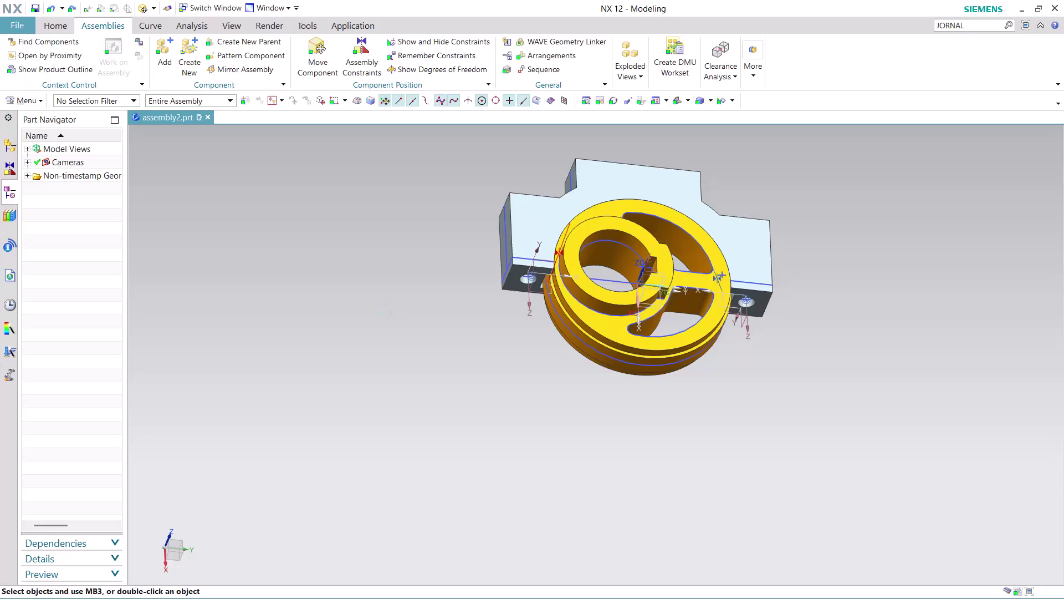
Undo the pulley's last placement and its addition, and start adding a component again.
key(ctrl+z)
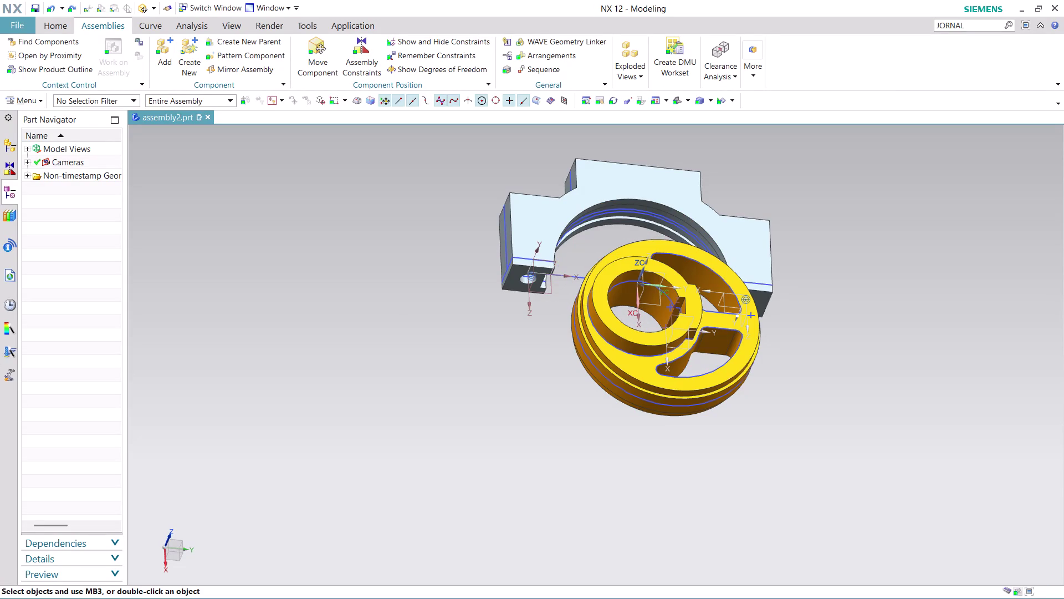
key(ctrl+z)
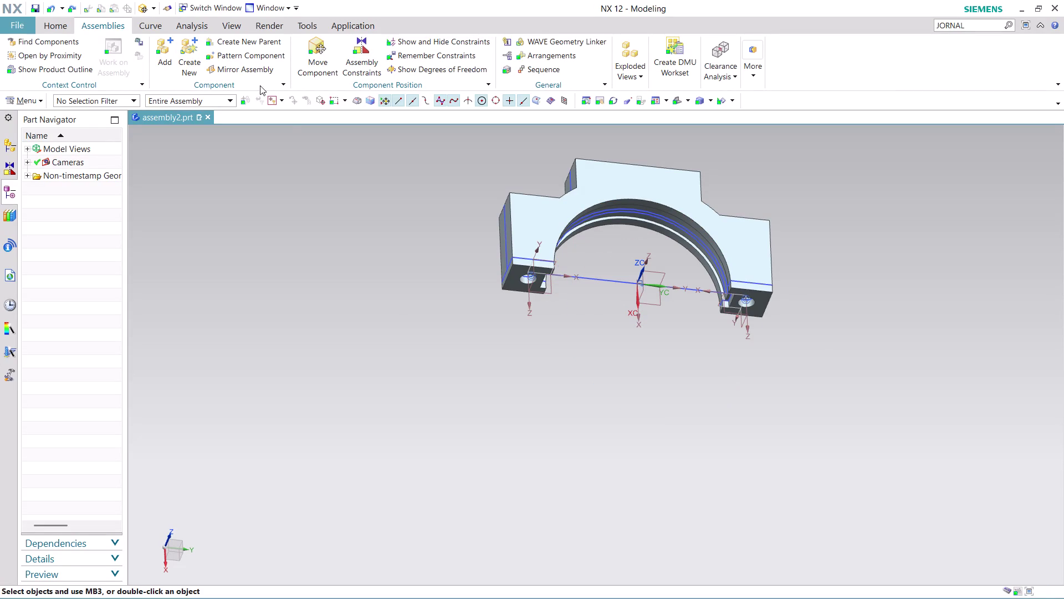
click(155, 48)
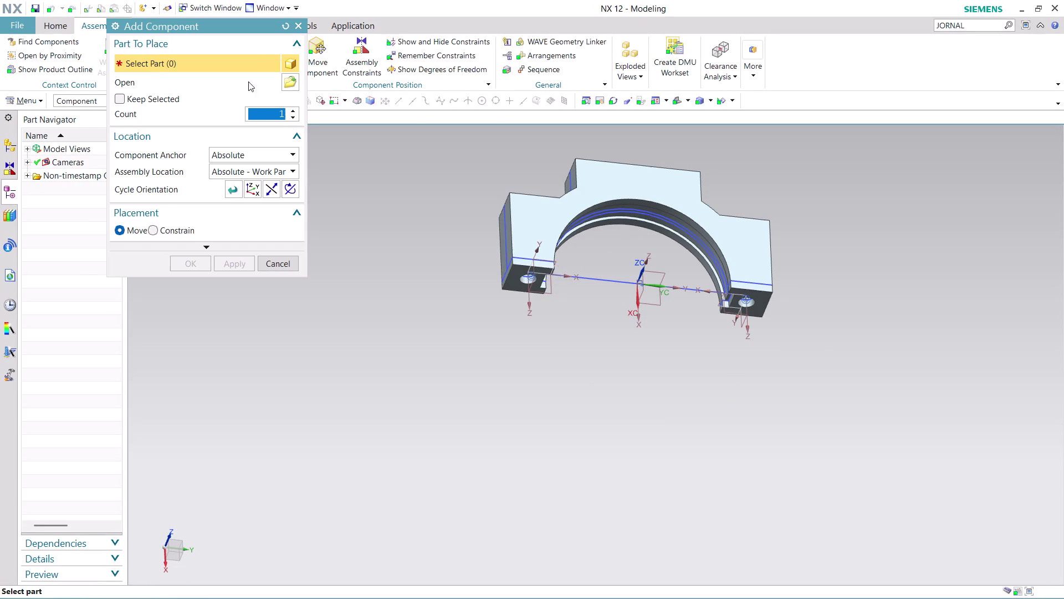
click(285, 81)
Select the pulley part file and place it relative to the displayed part.
scroll(down, 3)
scroll(down, 3)
scroll(down, 3)
scroll(down, 3)
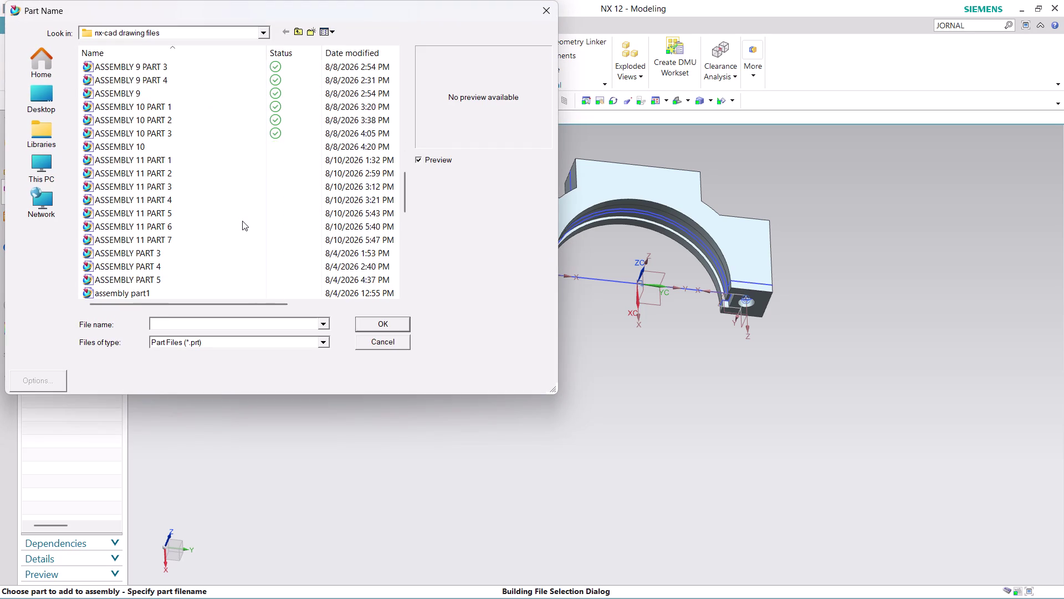
click(204, 163)
click(365, 325)
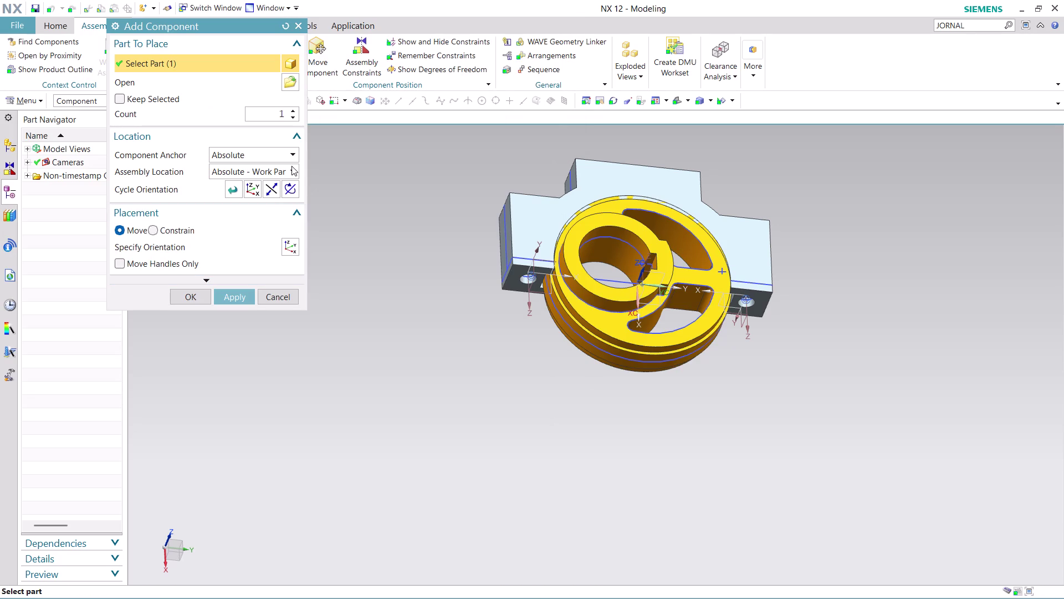
click(293, 172)
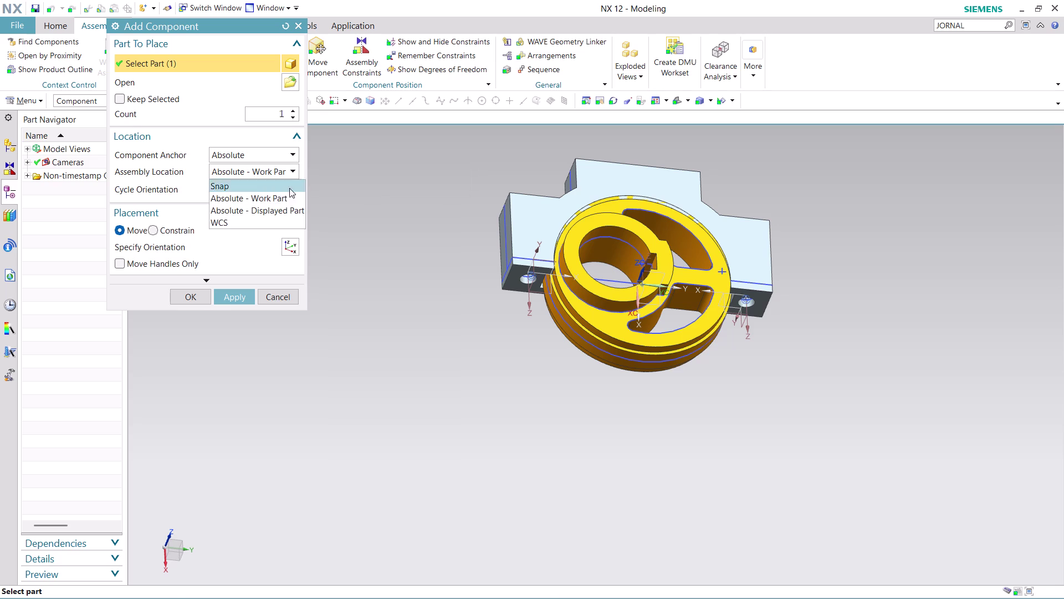
click(288, 204)
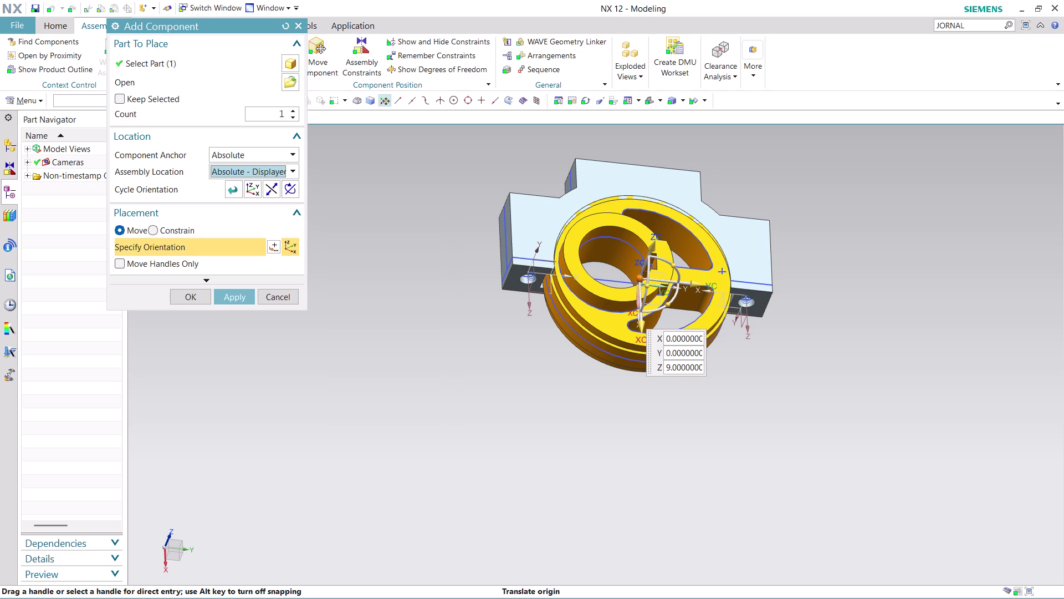
Drag and rotate the pulley to below the base block's cradle, then confirm the addition.
drag(673, 305, 715, 244)
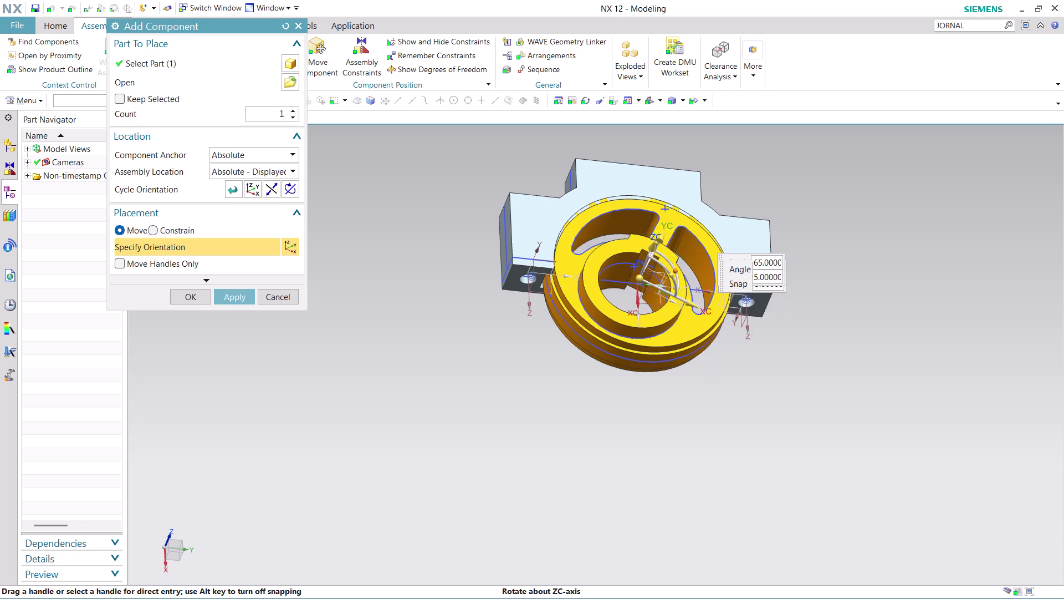
drag(715, 244, 719, 212)
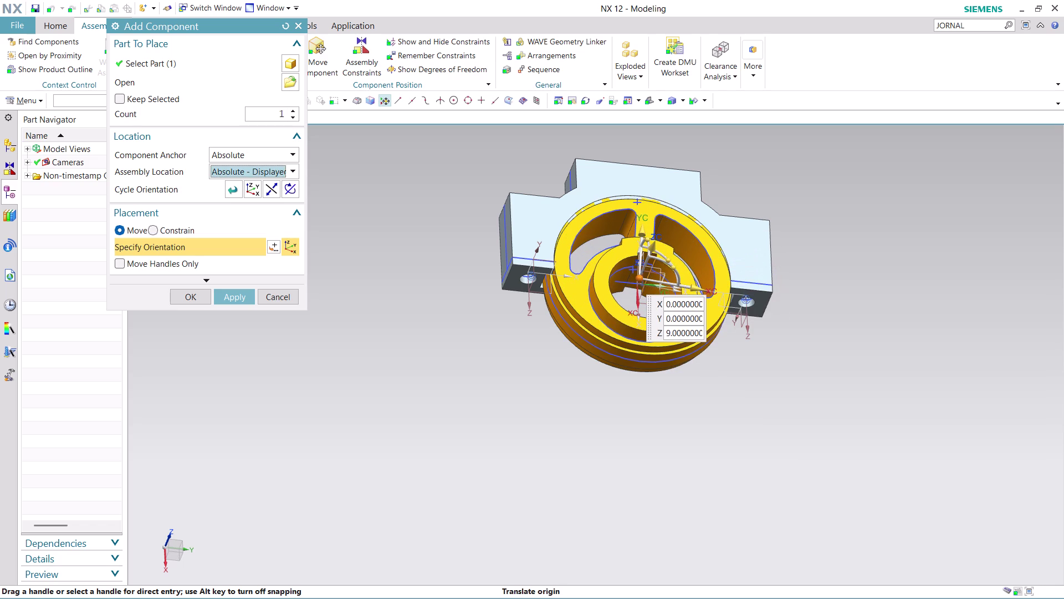
drag(638, 230, 663, 318)
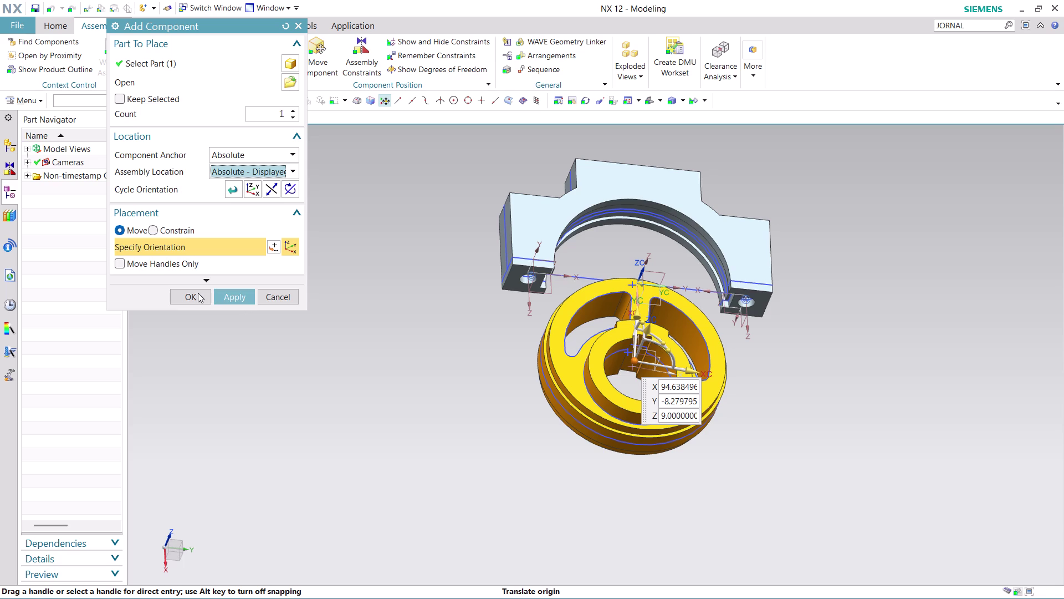
click(198, 293)
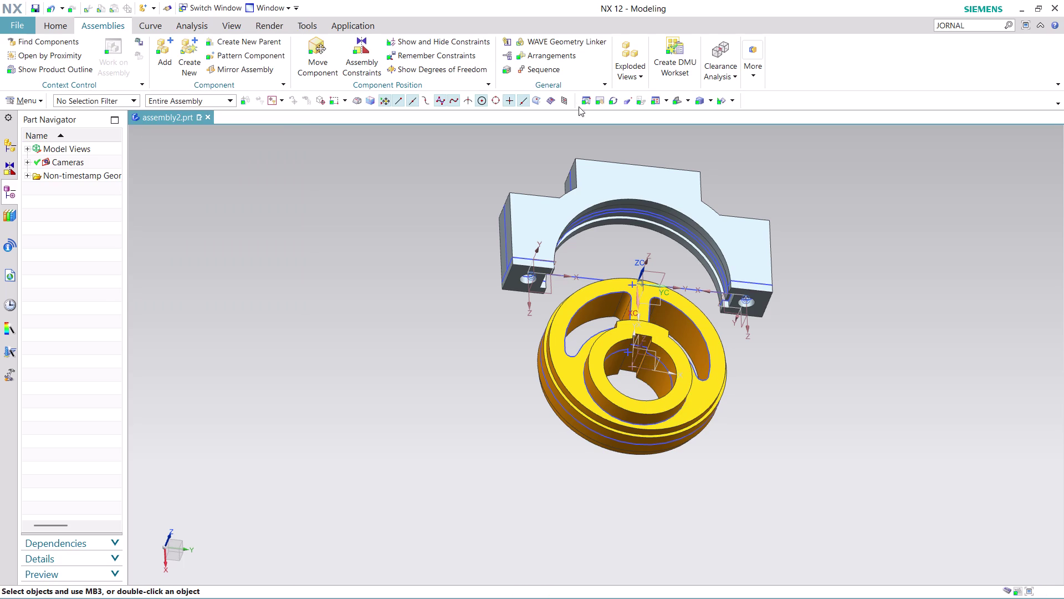
click(373, 49)
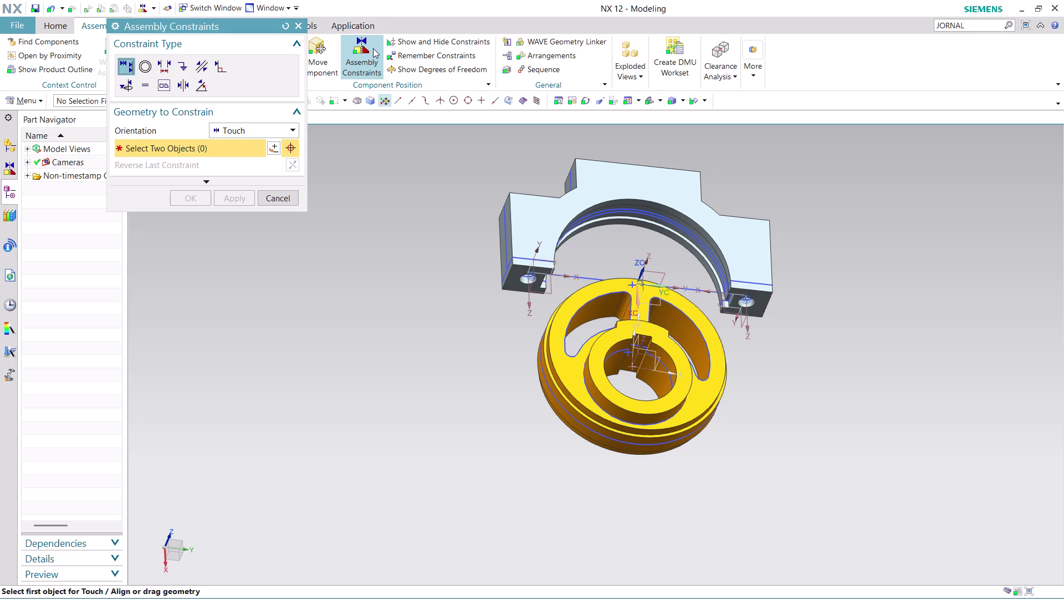
Pick a pulley surface and its matching geometry for a Touch Align constraint.
middle_drag(751, 381, 736, 358)
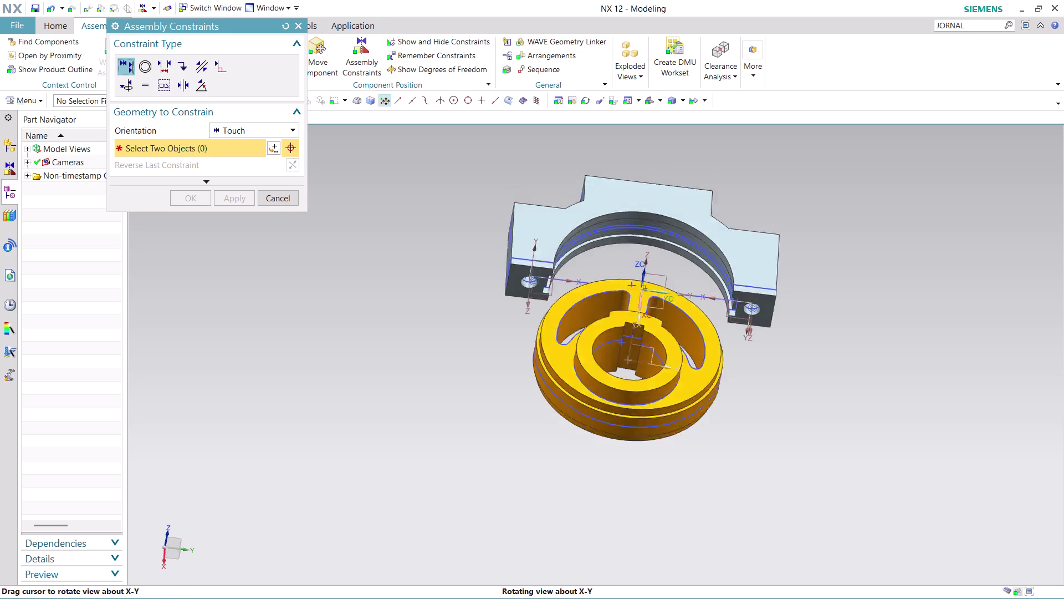
middle_drag(736, 359, 733, 327)
scroll(up, 3)
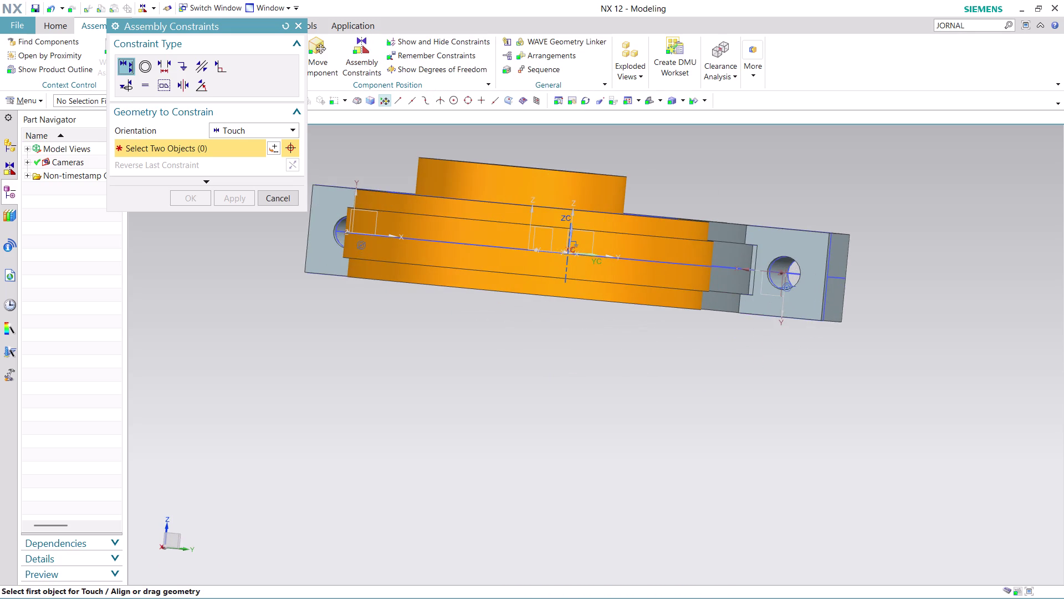
middle_drag(728, 347, 724, 327)
scroll(down, 3)
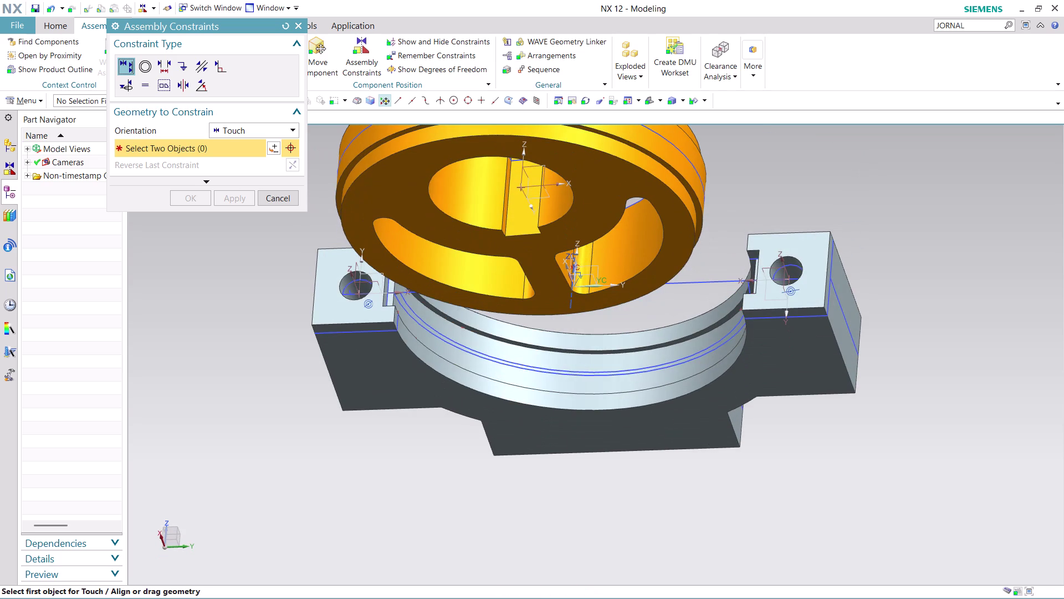
click(699, 210)
middle_drag(826, 196, 827, 197)
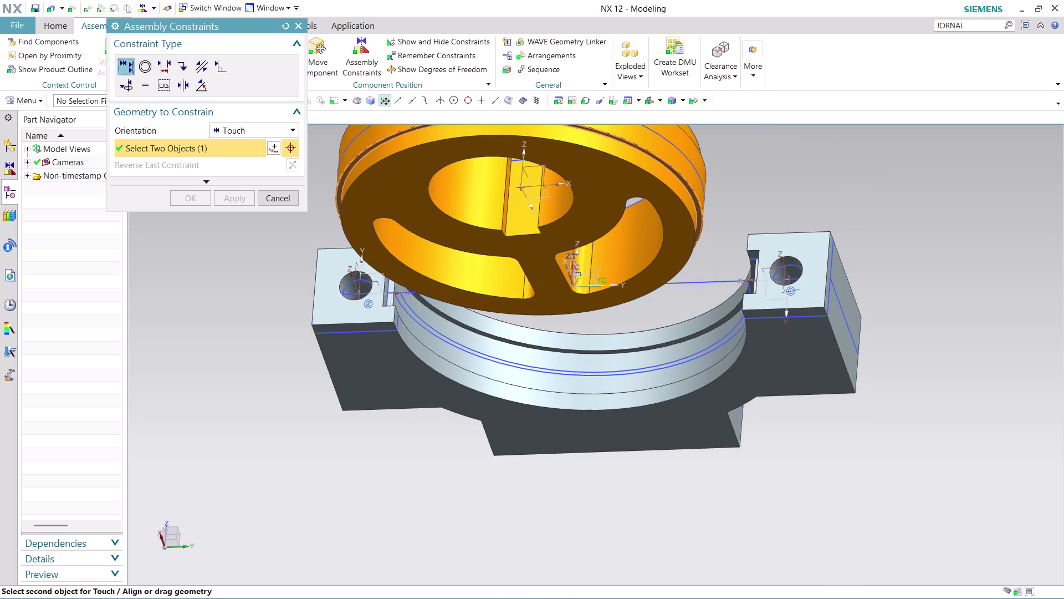
middle_drag(827, 197, 827, 265)
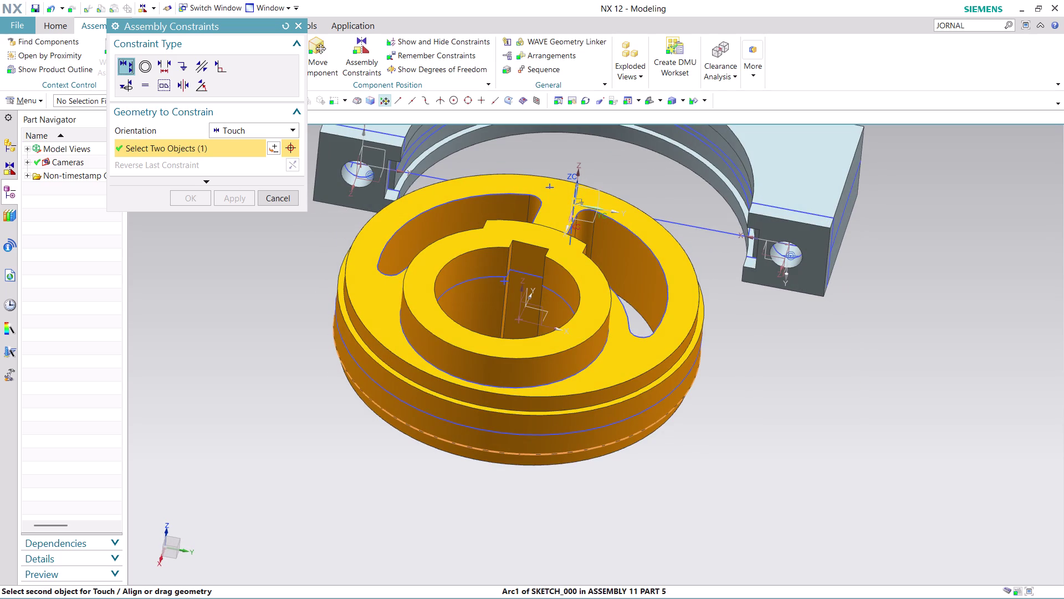
click(731, 187)
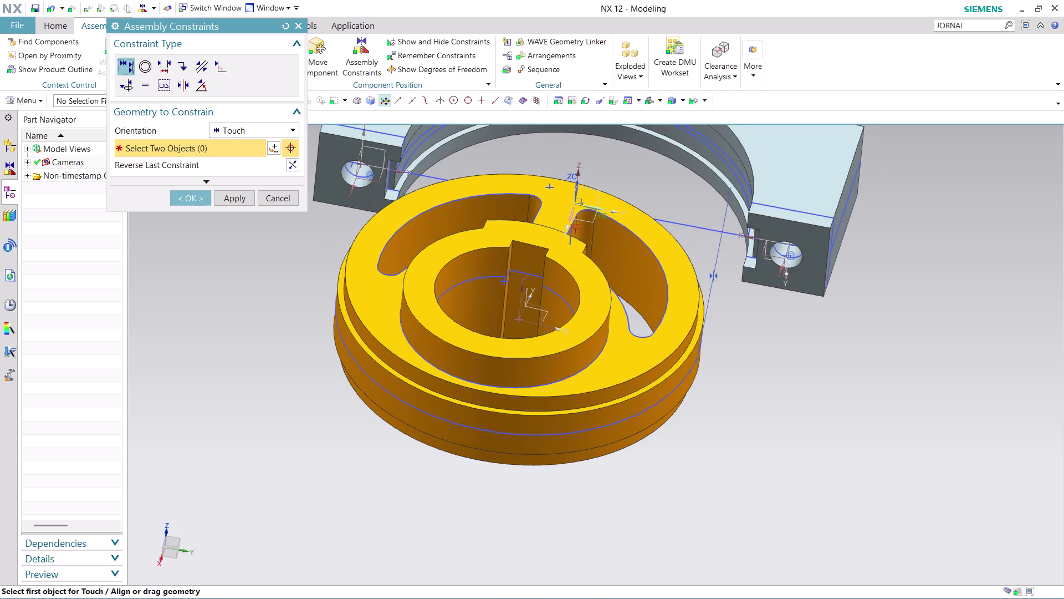
Mate the block's curved cradle face with the pulley face and accept the constraints.
scroll(down, 3)
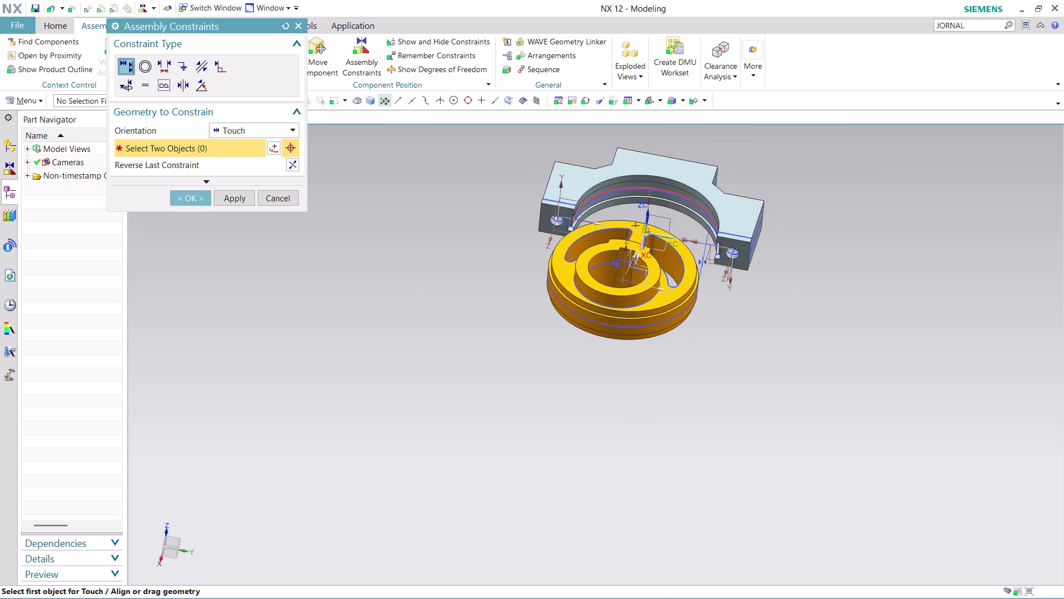
scroll(up, 3)
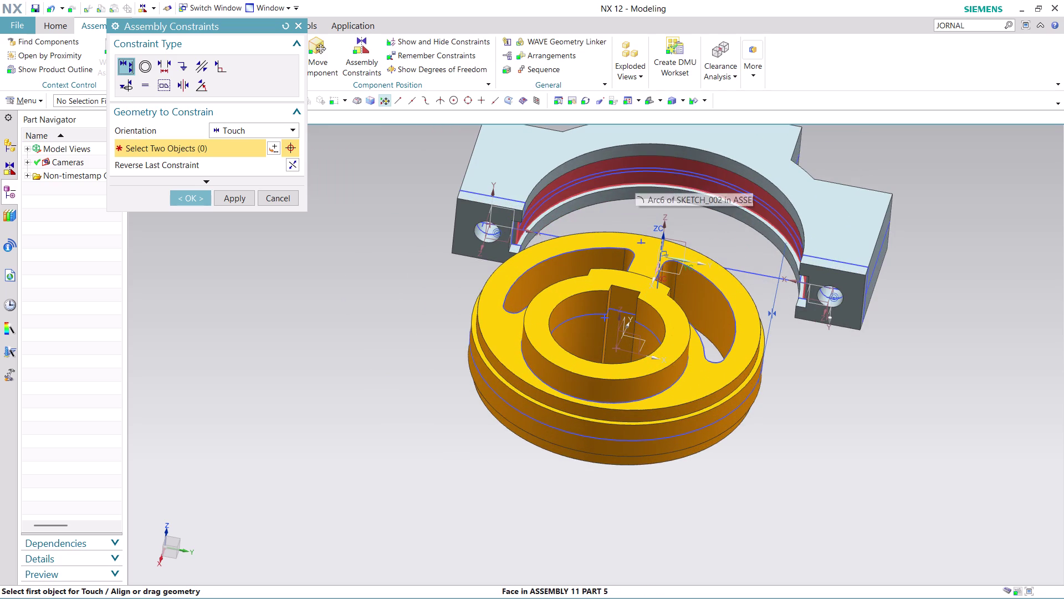
click(635, 178)
middle_drag(878, 411, 826, 380)
click(668, 279)
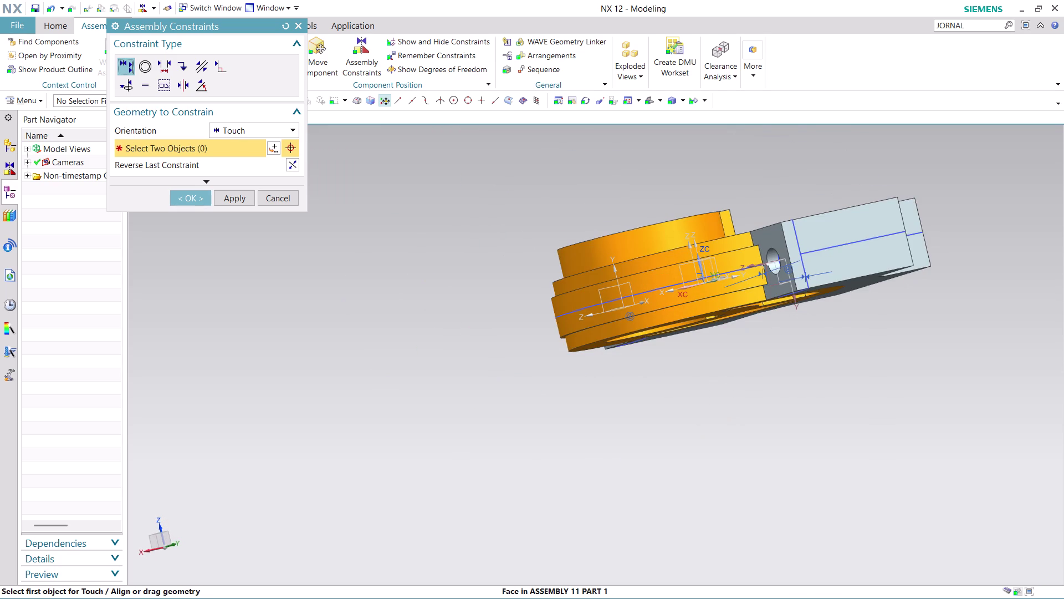
middle_drag(879, 385, 960, 436)
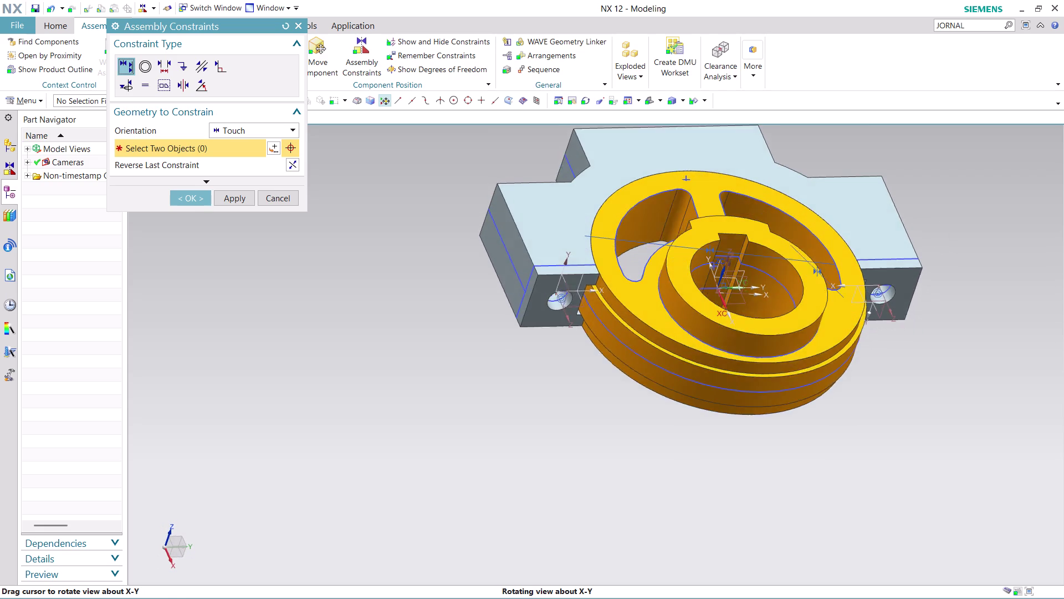
middle_drag(960, 436, 959, 440)
click(186, 197)
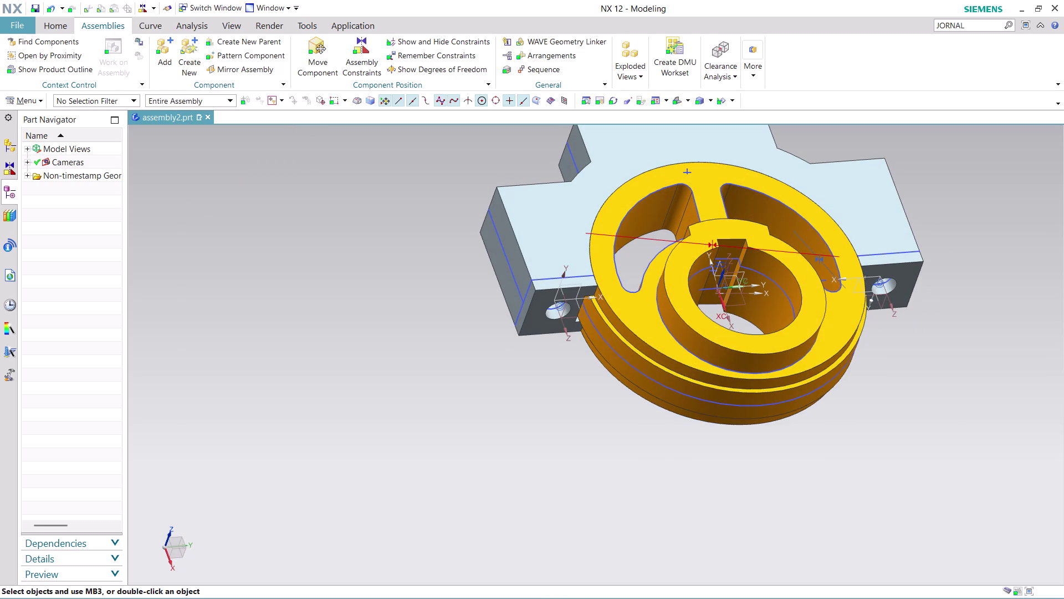
Browse the part files and confirm ASSEMBLY 11 PART 6, the half-ring cap.
click(165, 57)
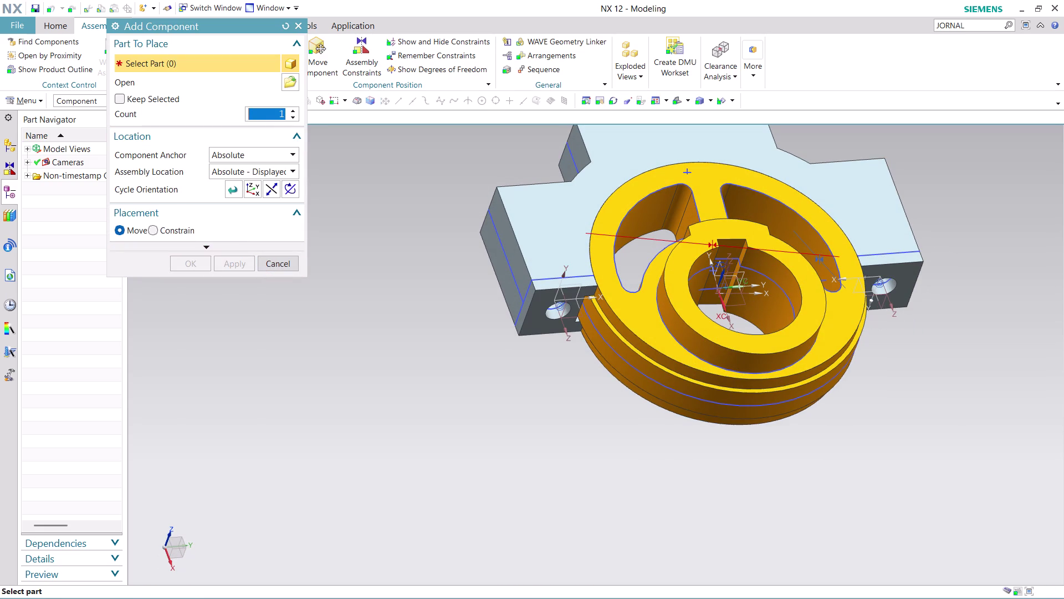
click(292, 83)
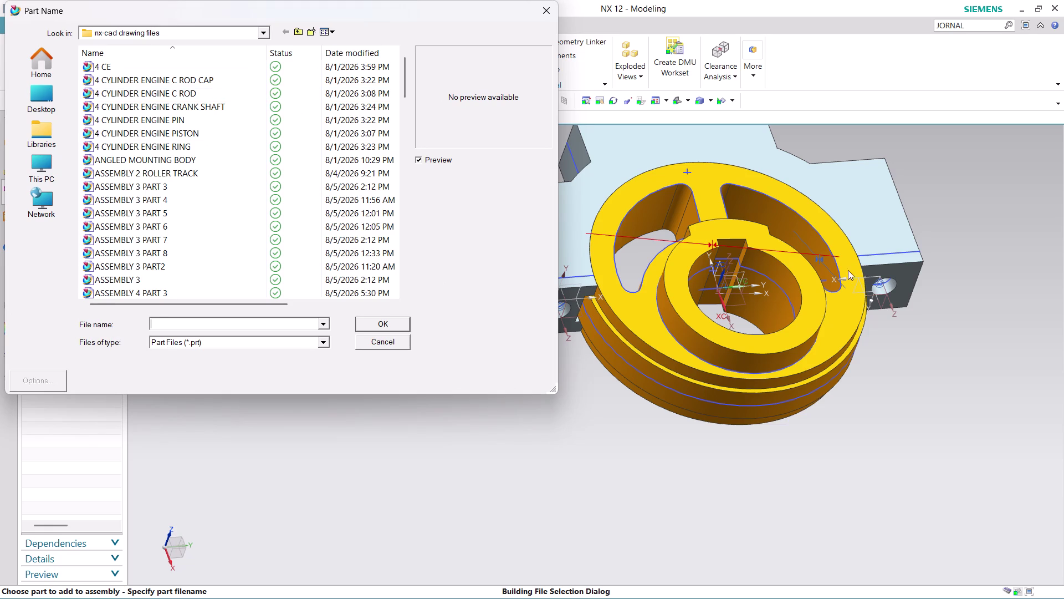
scroll(down, 3)
scroll(down, 3)
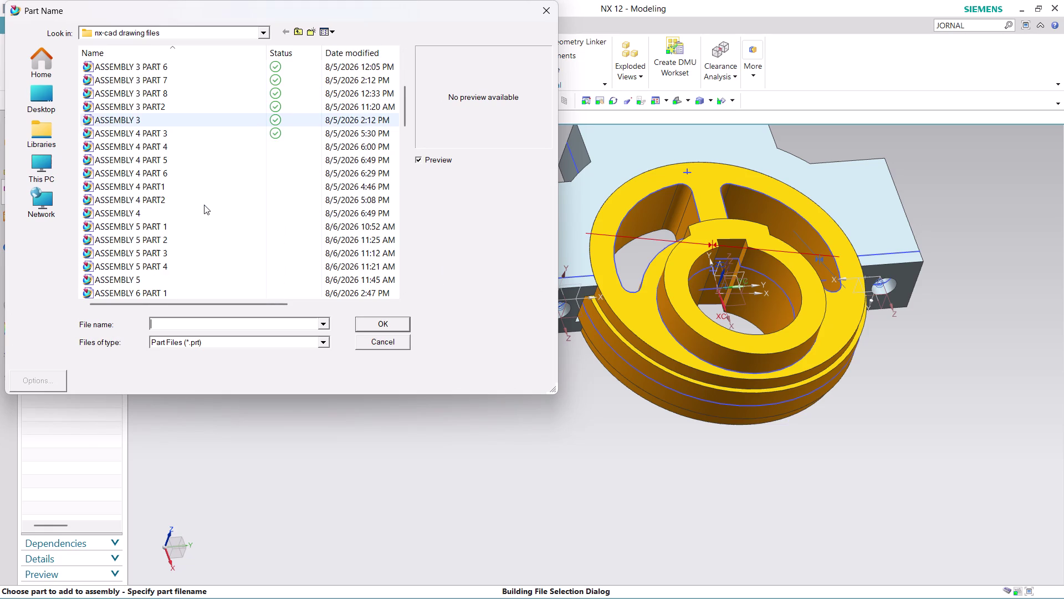
click(172, 177)
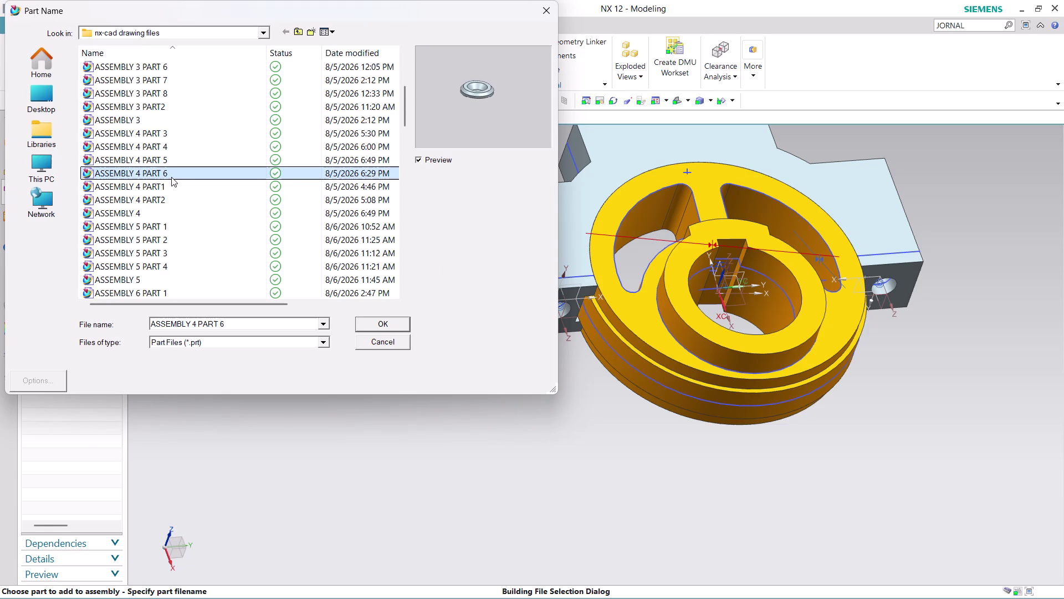
scroll(down, 3)
scroll(down, 3)
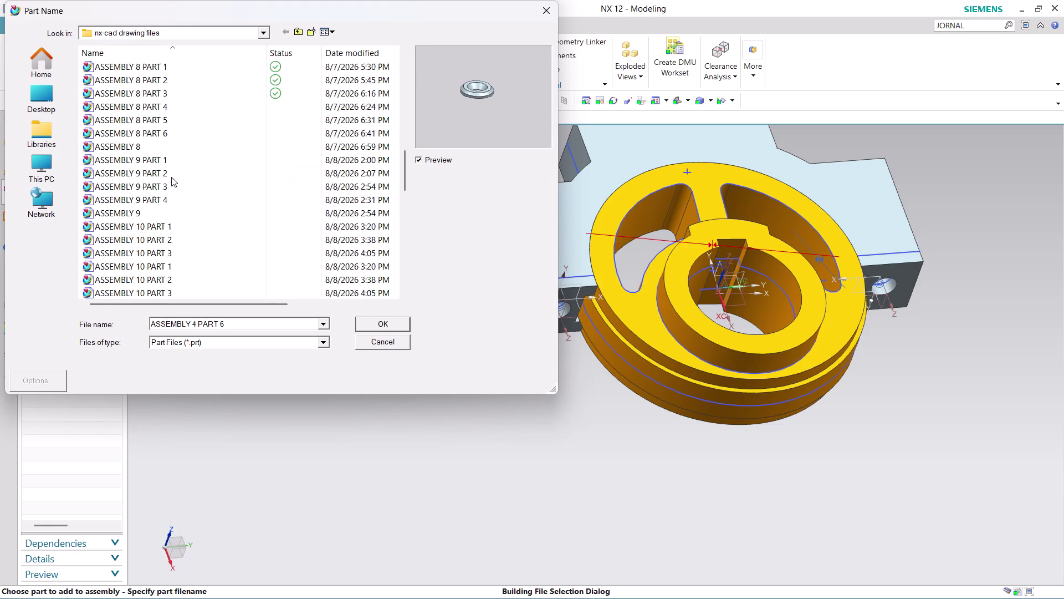
scroll(down, 3)
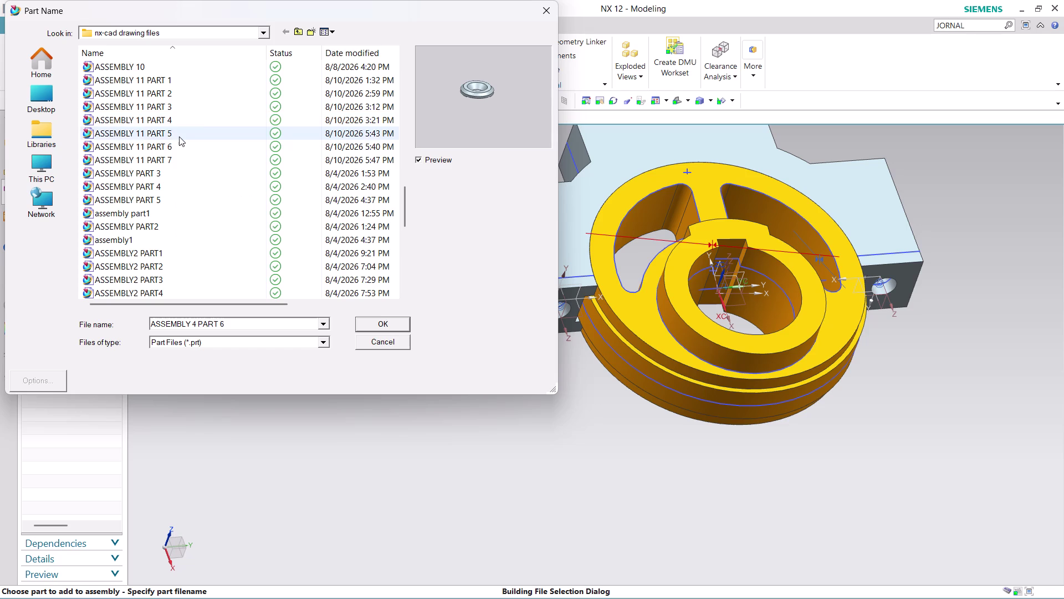
click(179, 136)
click(178, 149)
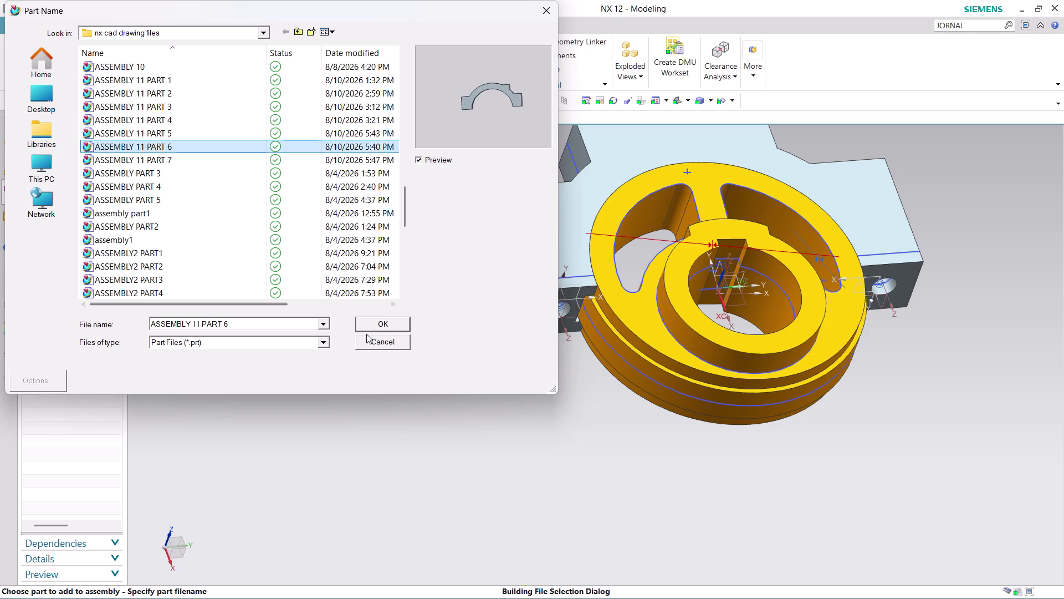
click(377, 322)
scroll(down, 3)
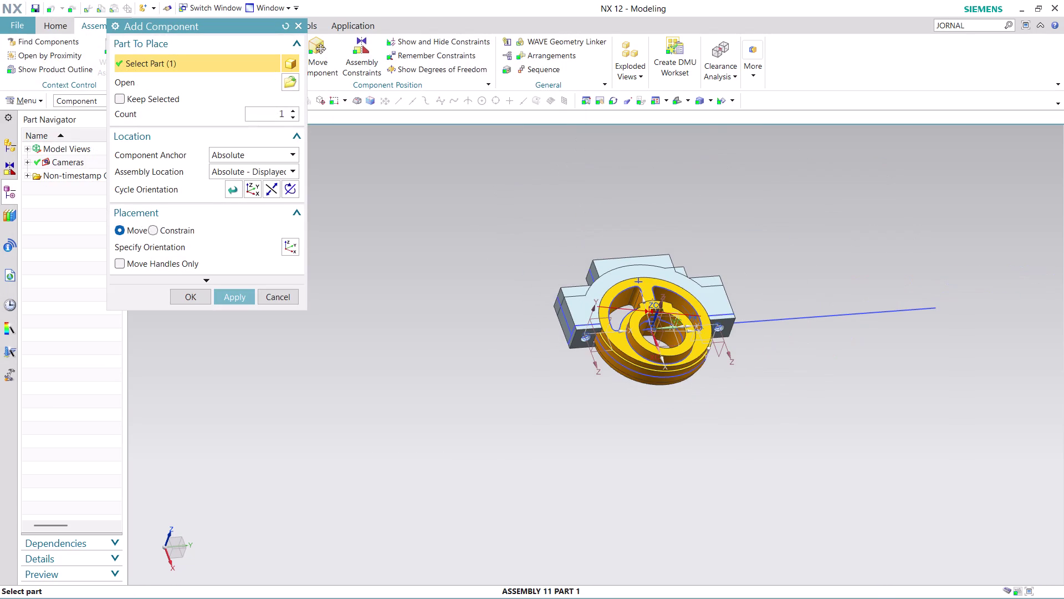
click(289, 170)
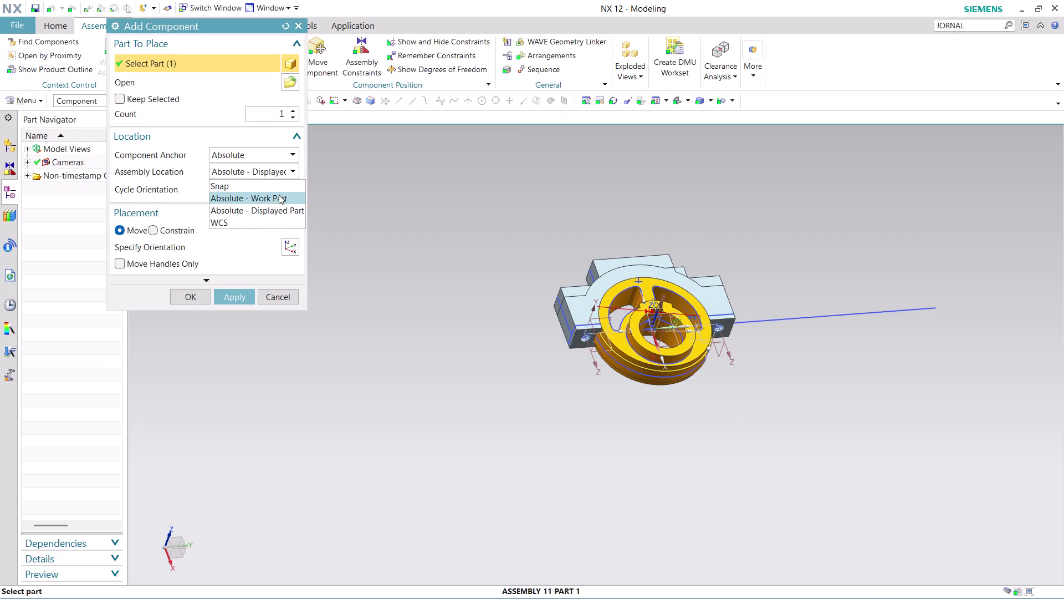
Place the cap relative to the work part, flipped about Y and moved beside the block.
click(279, 195)
drag(653, 270, 691, 173)
drag(694, 211, 688, 283)
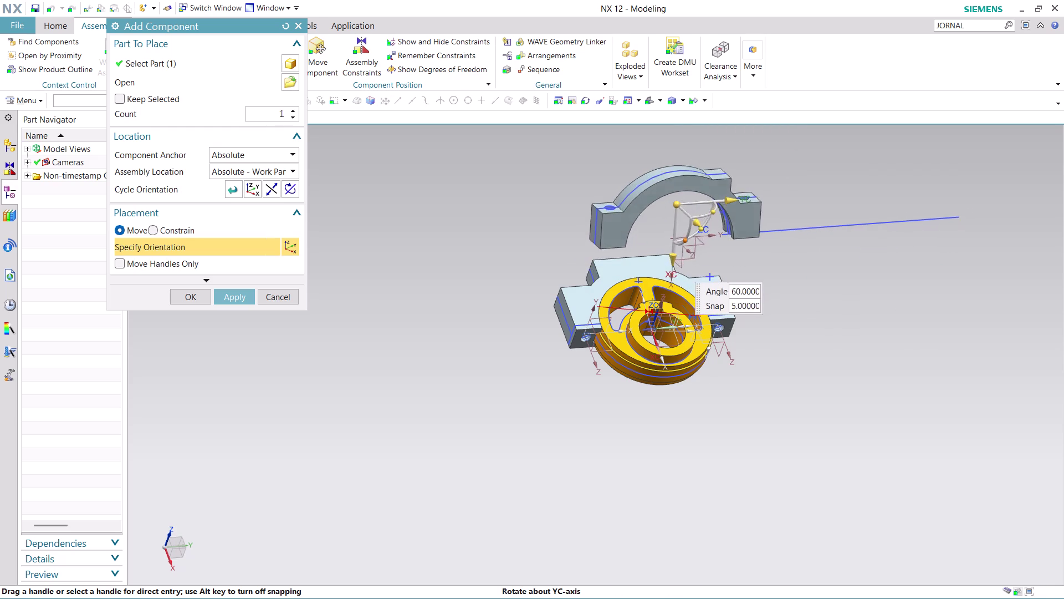
drag(688, 284, 582, 186)
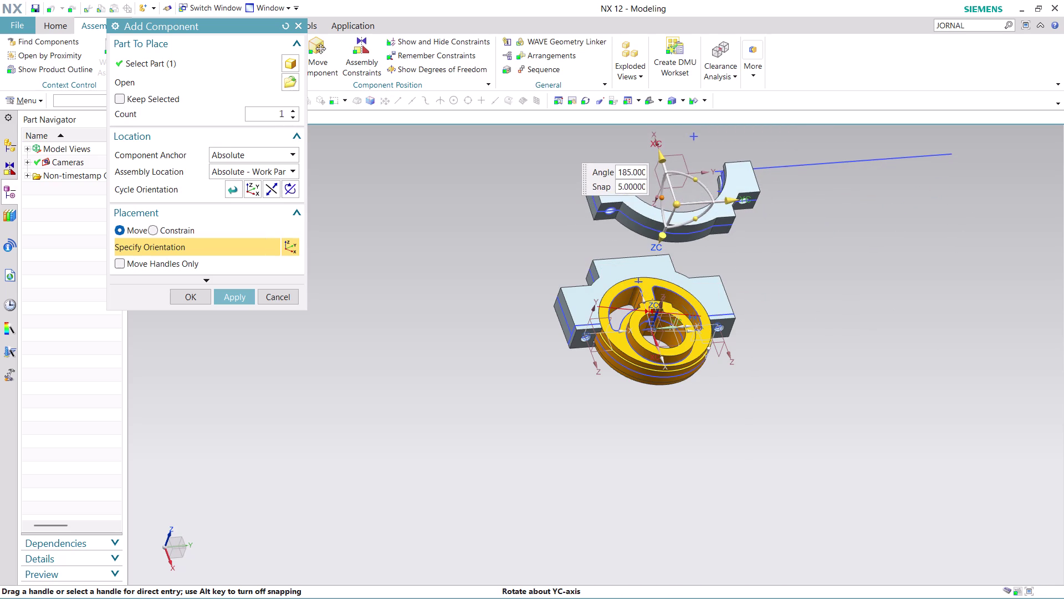
drag(583, 186, 583, 199)
drag(656, 159, 689, 358)
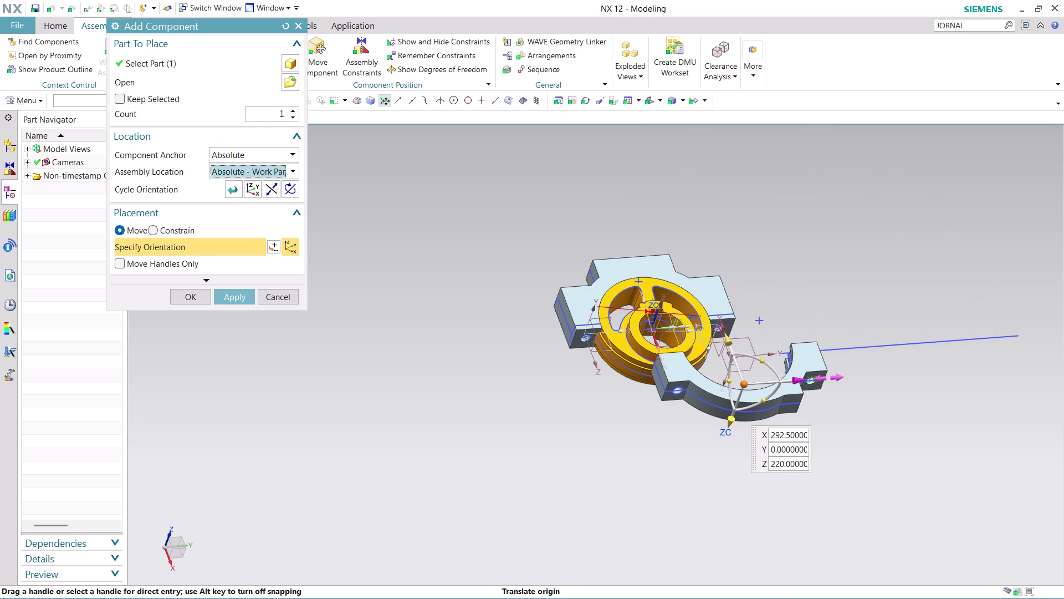
drag(801, 380, 717, 380)
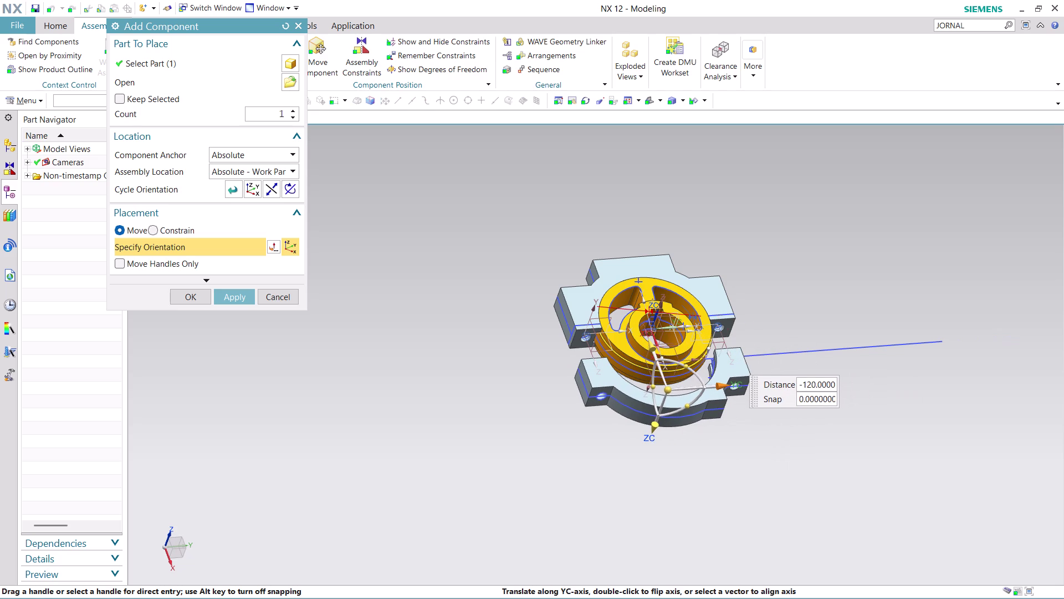
drag(716, 380, 722, 380)
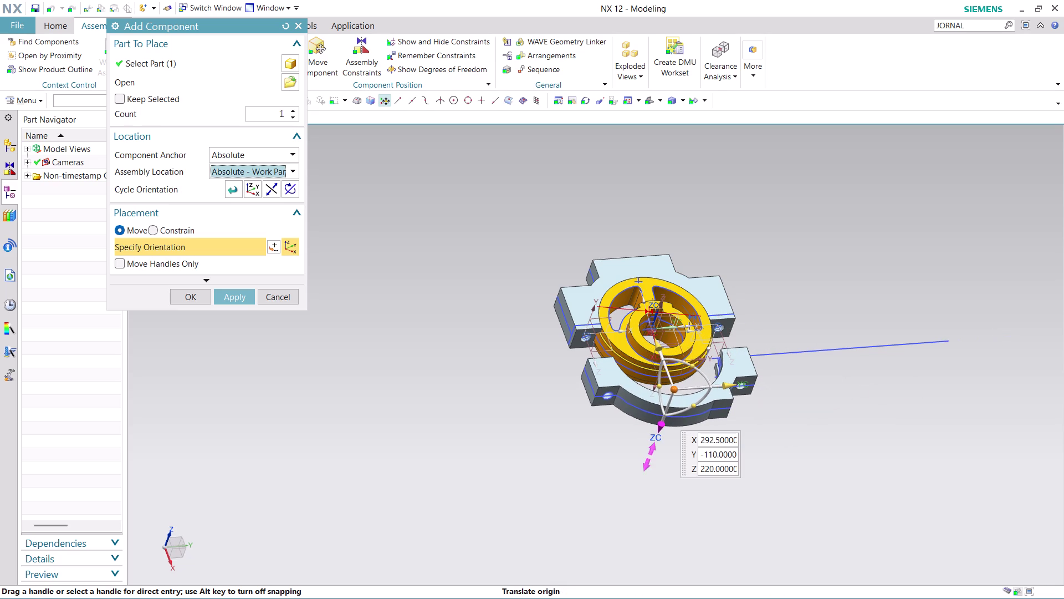
drag(659, 428, 659, 438)
Slide the cap along X toward the base block, to X 142.5.
middle_drag(766, 462, 757, 448)
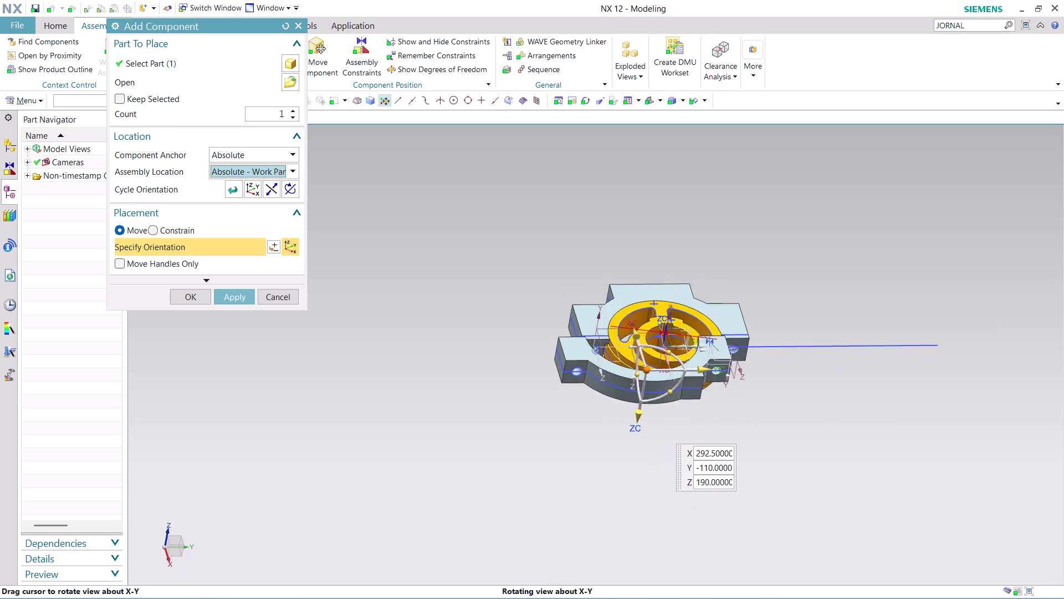
middle_drag(757, 448, 741, 421)
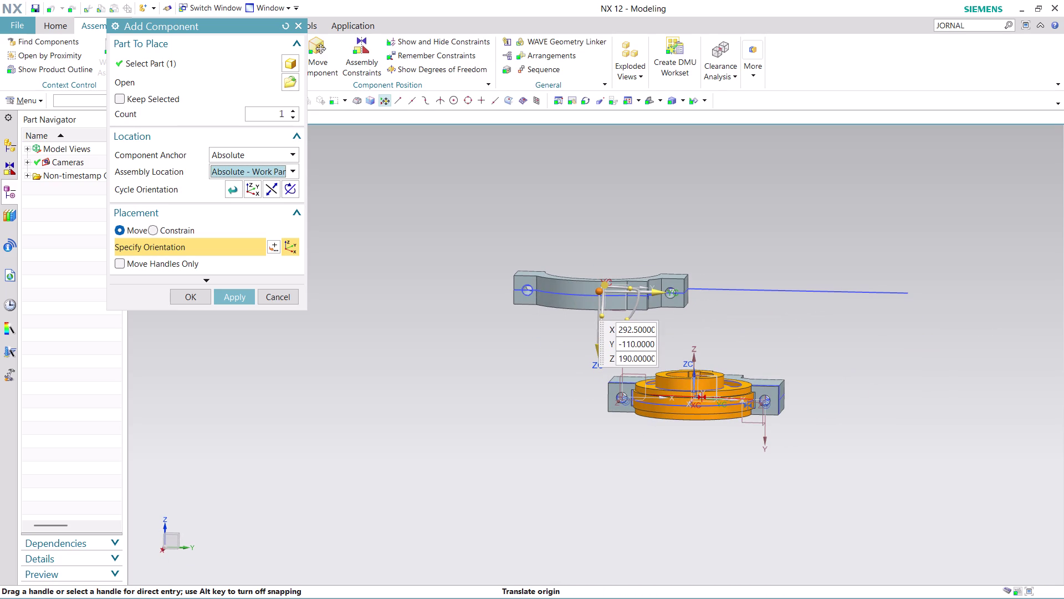
middle_drag(591, 458, 679, 491)
scroll(down, 3)
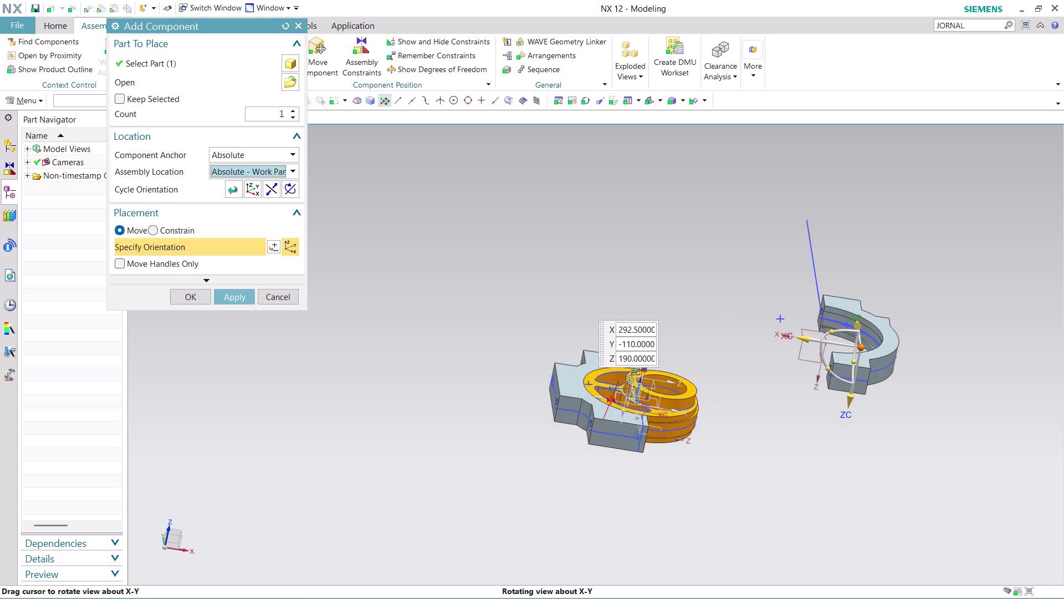
middle_drag(679, 492, 679, 495)
drag(801, 348, 710, 361)
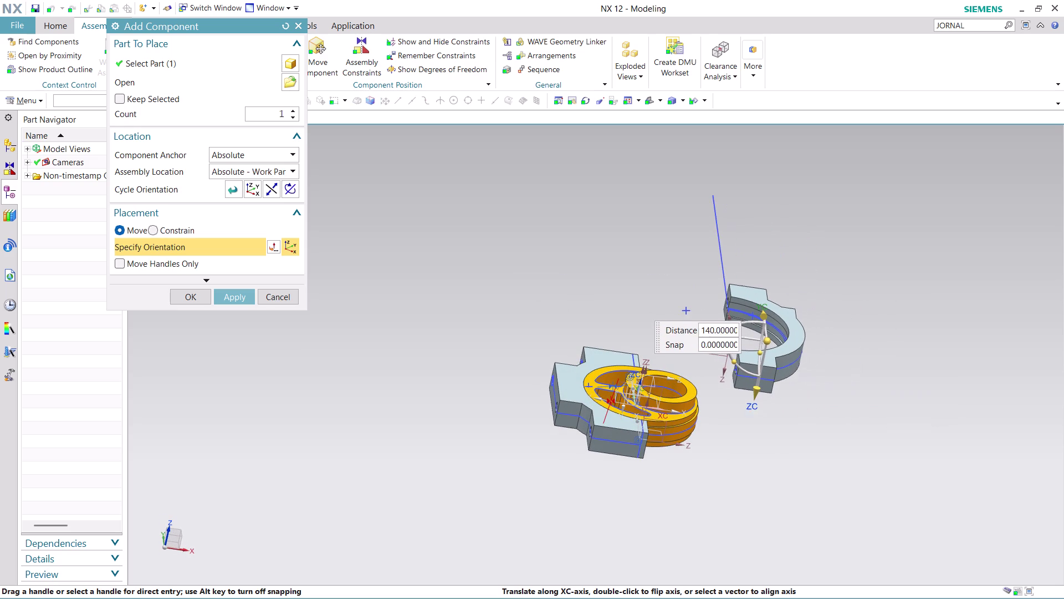
drag(710, 360, 705, 361)
drag(748, 395, 733, 467)
Shift the cap to Y 5 and Z 0, then apply to add it.
middle_drag(837, 421, 782, 391)
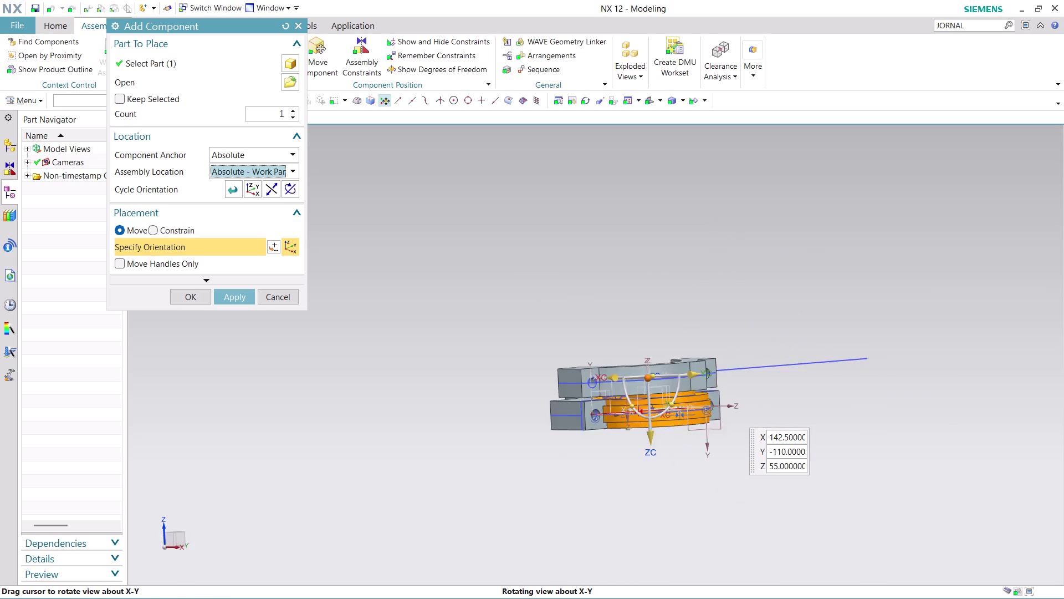
middle_drag(782, 391, 749, 427)
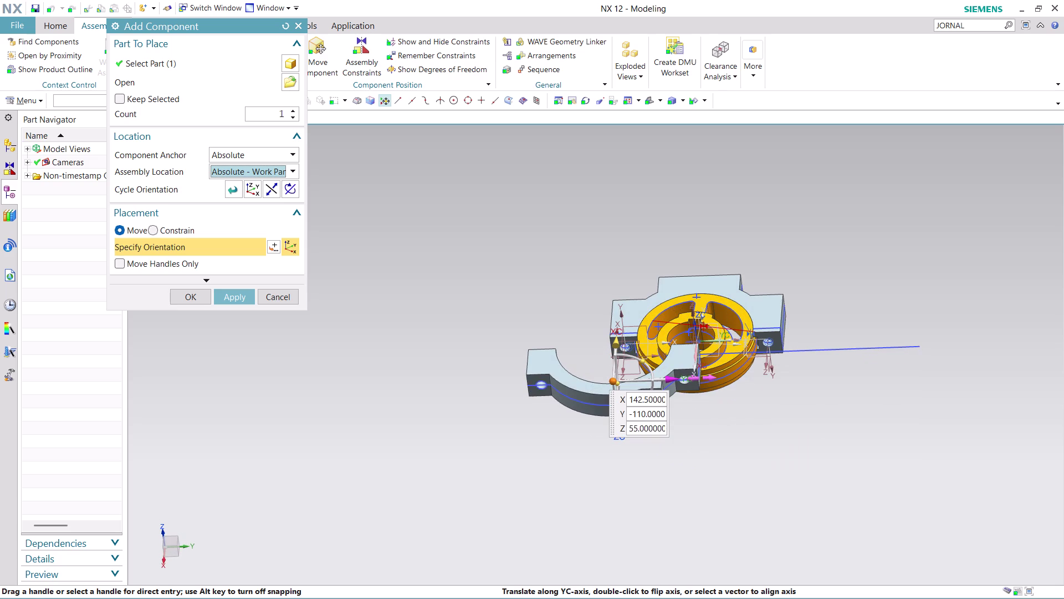
drag(675, 380, 744, 400)
middle_drag(774, 447, 774, 446)
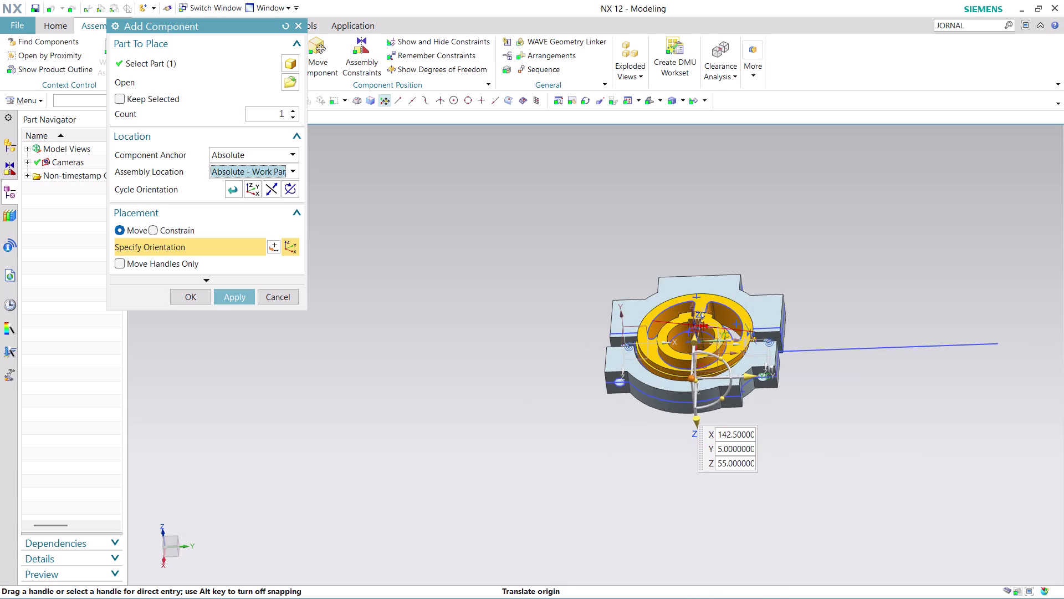
middle_drag(774, 446, 806, 405)
drag(695, 399, 695, 440)
drag(697, 427, 695, 456)
middle_drag(839, 404, 808, 433)
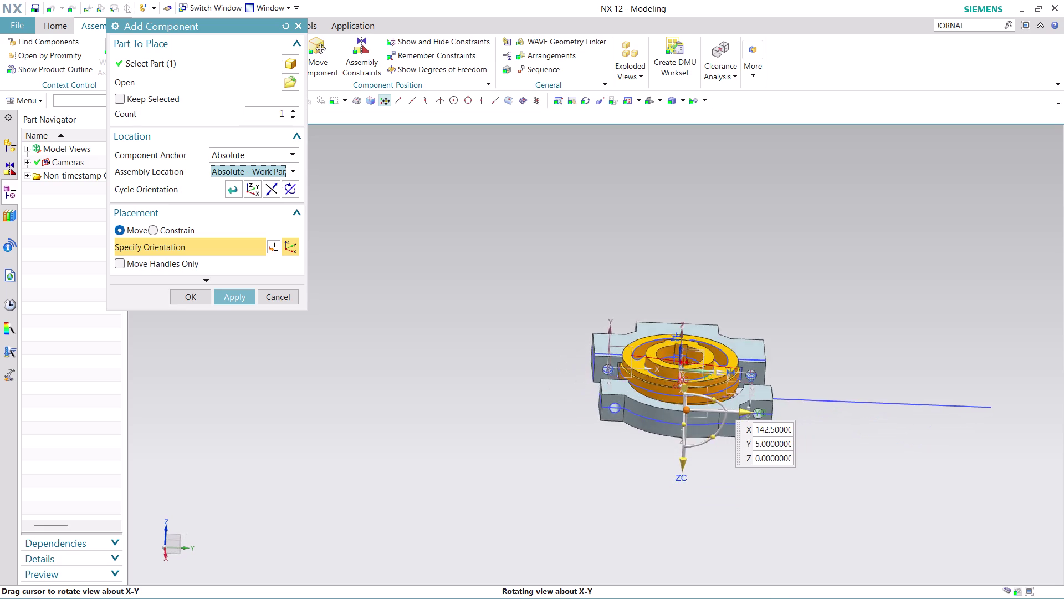
middle_drag(808, 432, 806, 442)
scroll(up, 3)
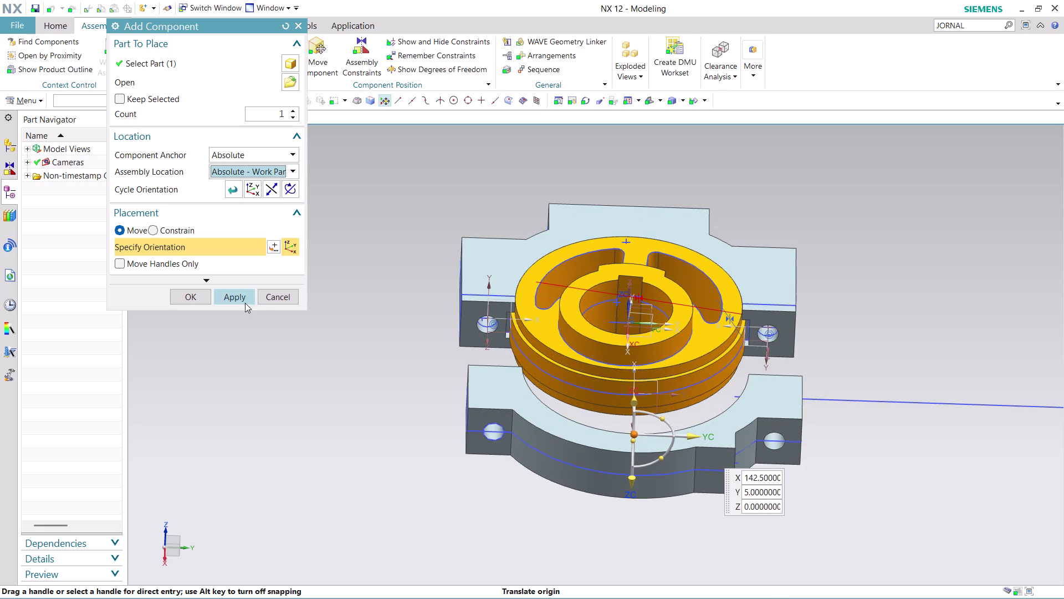
click(187, 296)
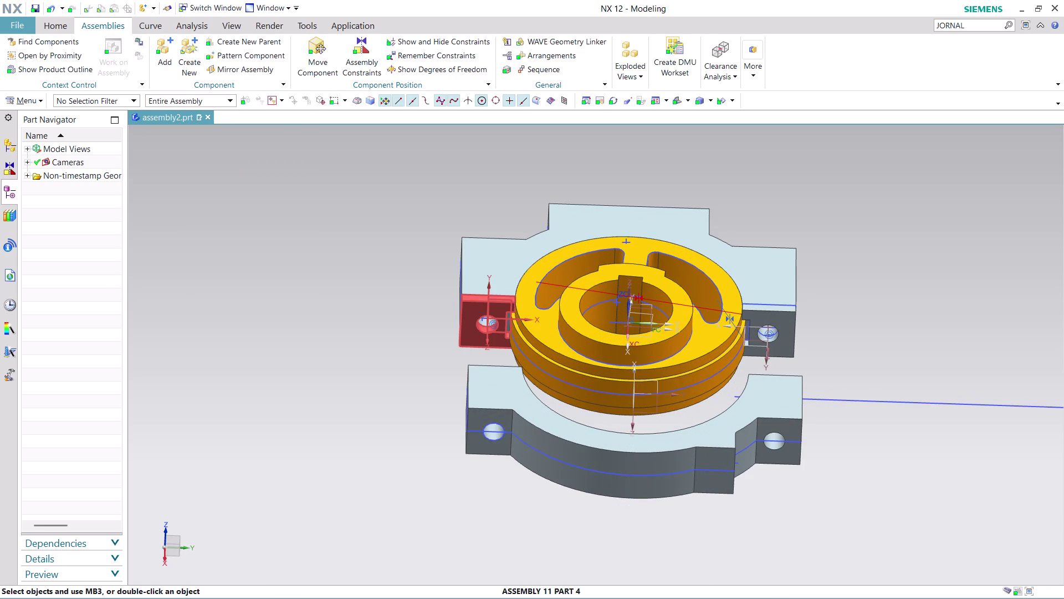
Orbit to view the parts and pick the first face for a touch constraint.
middle_drag(420, 394, 417, 364)
click(361, 38)
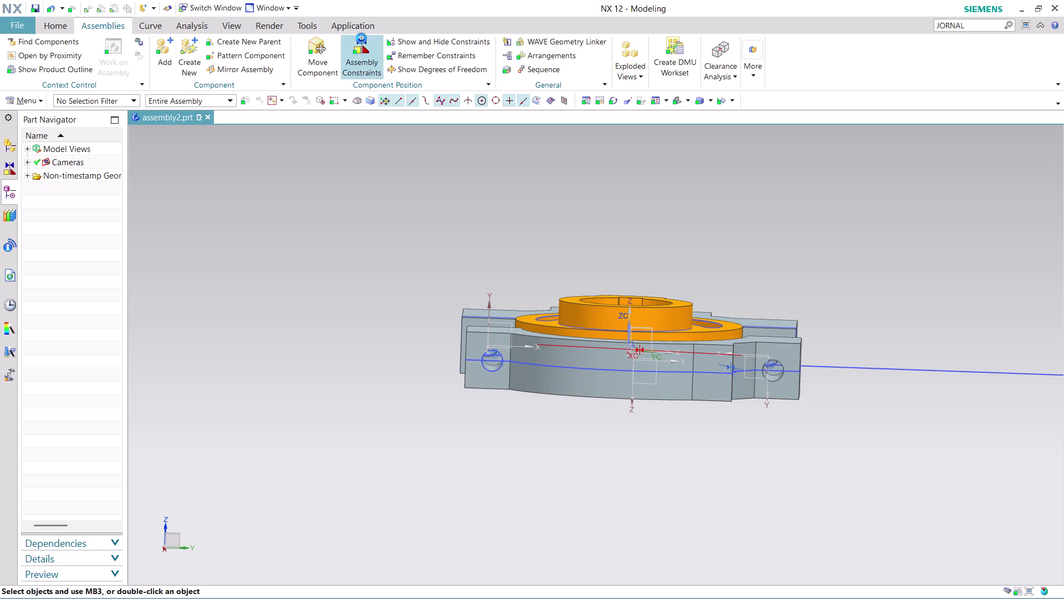
middle_drag(561, 206, 592, 271)
scroll(down, 3)
scroll(up, 3)
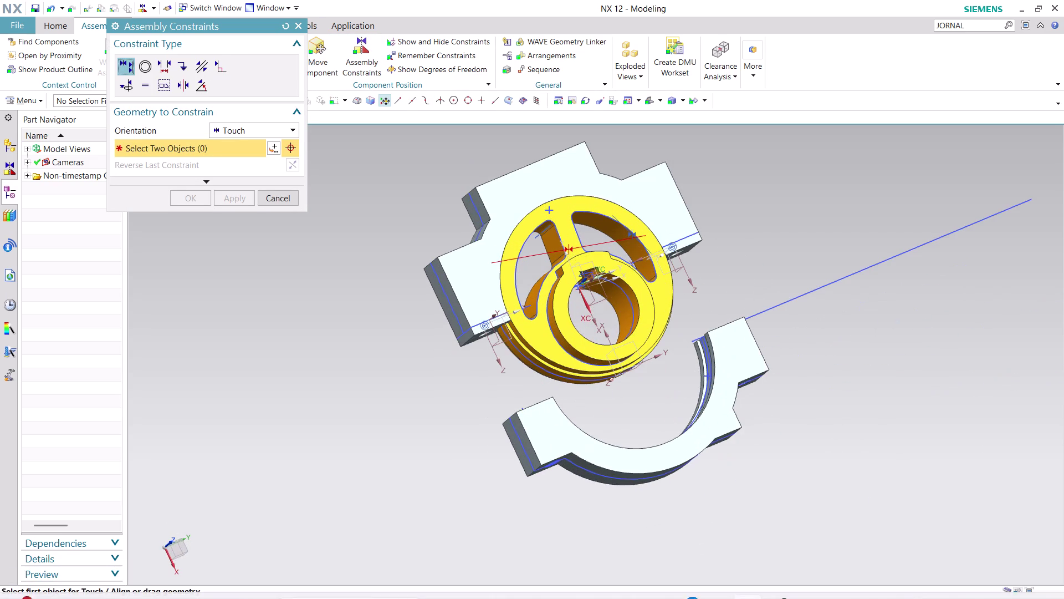
middle_drag(719, 509, 743, 519)
middle_click(742, 518)
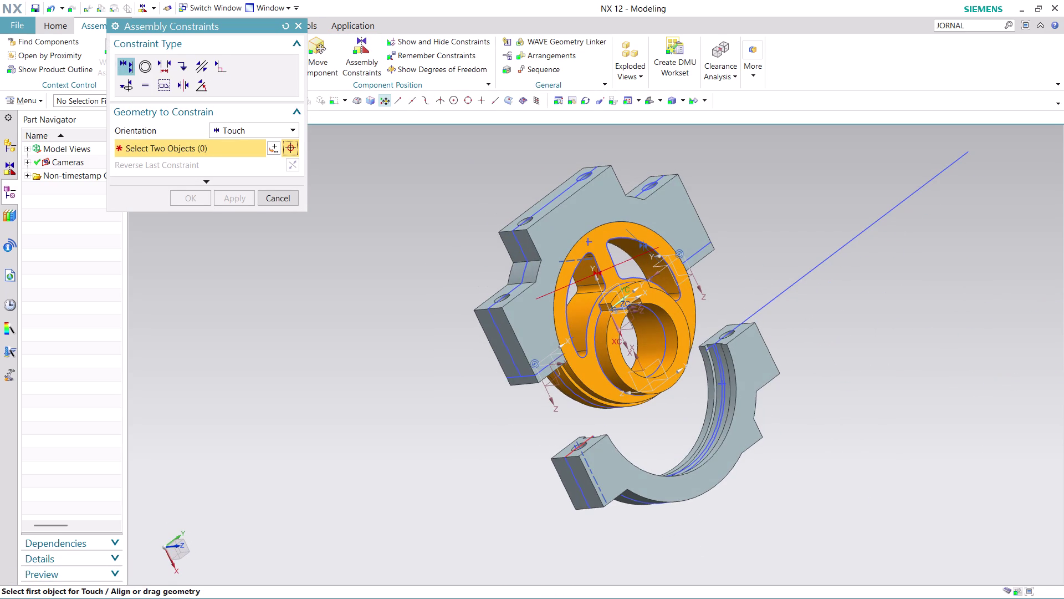
middle_drag(754, 561, 706, 454)
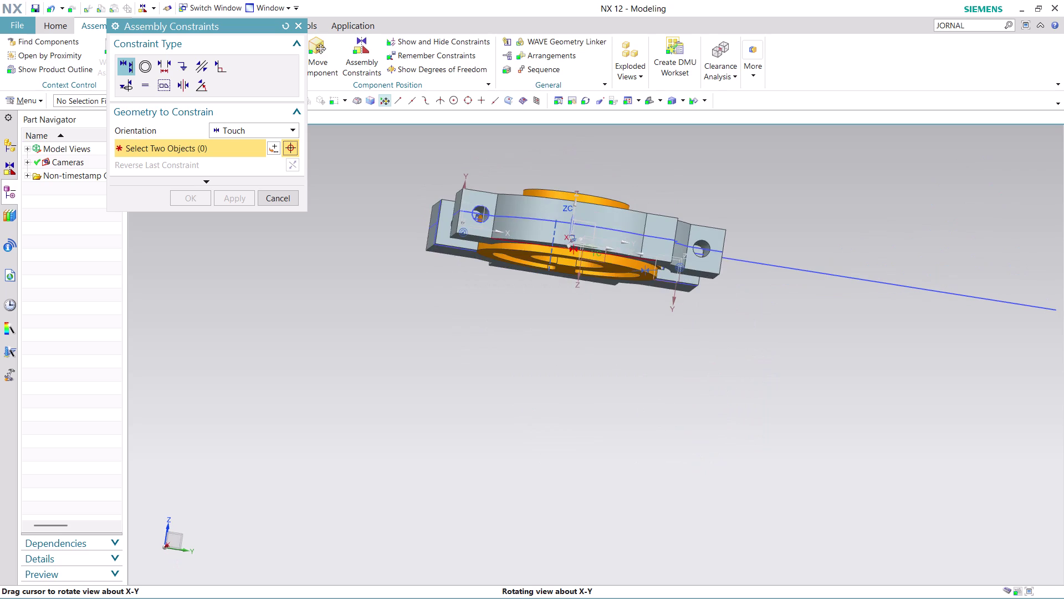
middle_drag(706, 454, 710, 467)
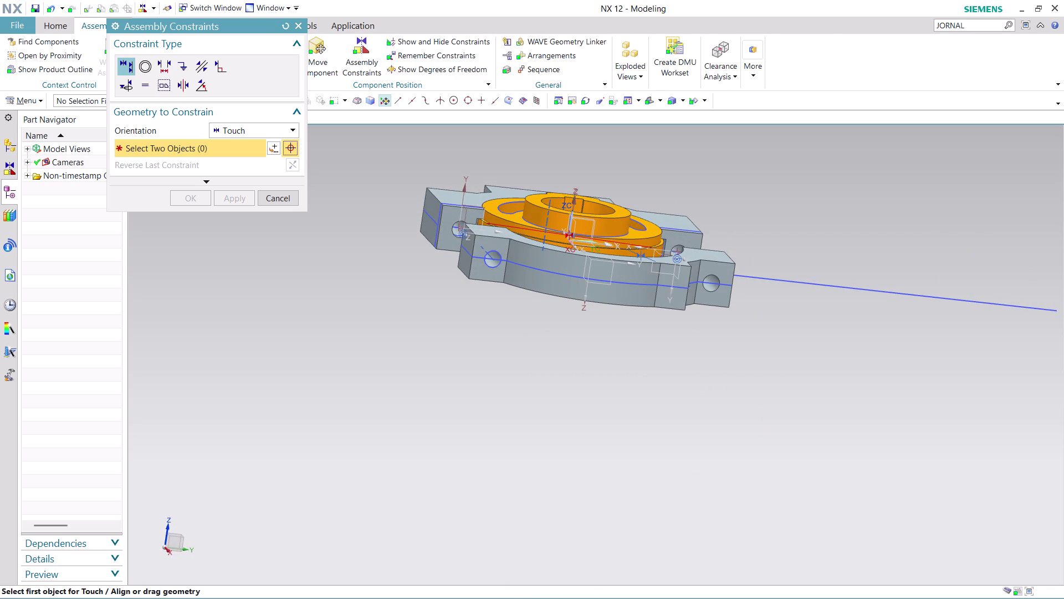
click(453, 231)
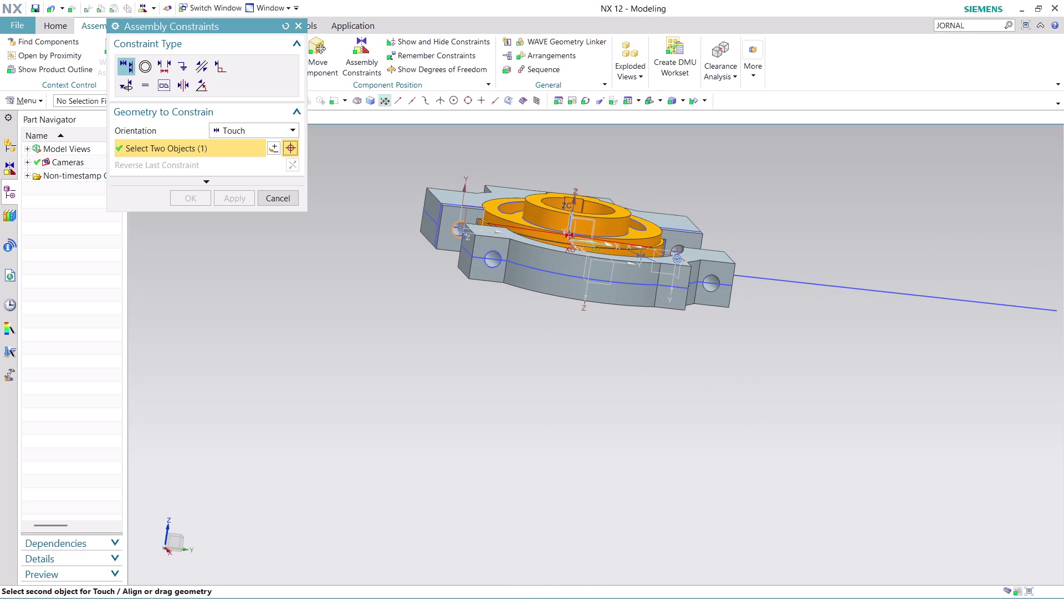
Pick the base block face, check the pulley seating, and confirm the touch constraint.
middle_drag(502, 336, 594, 382)
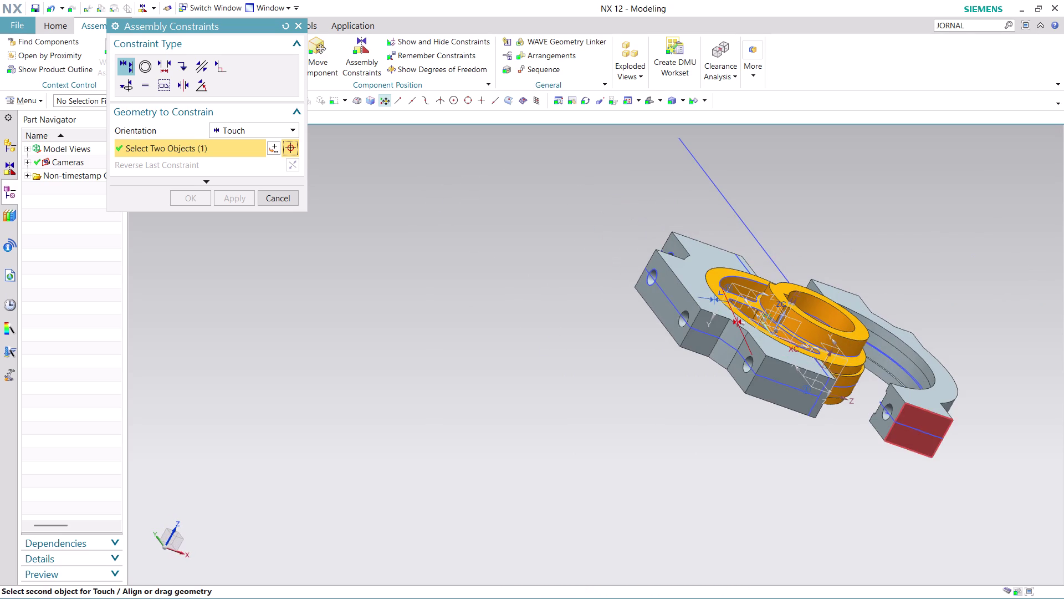
click(883, 418)
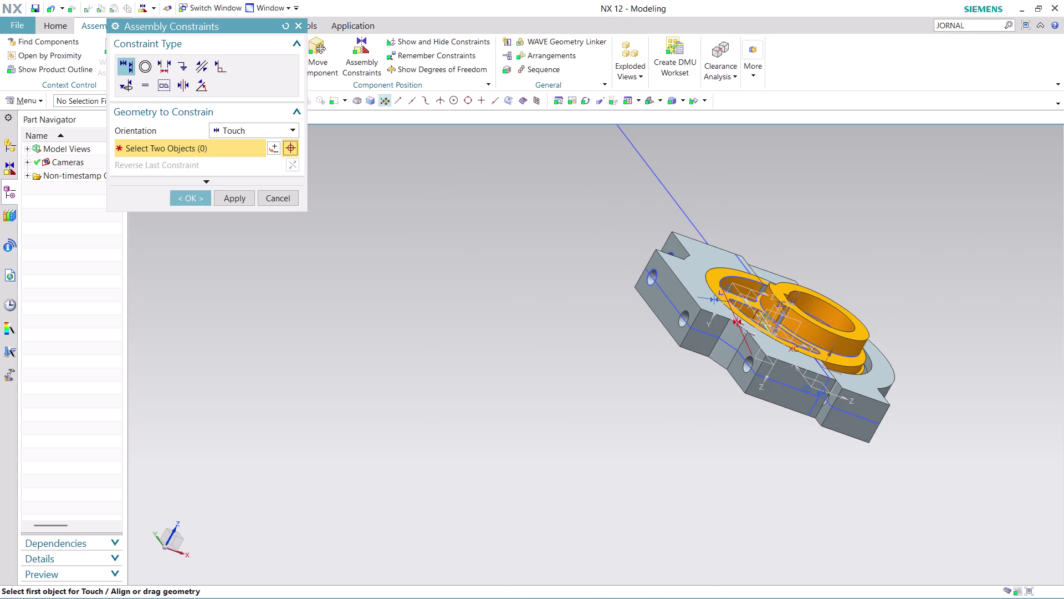
middle_drag(960, 402, 821, 357)
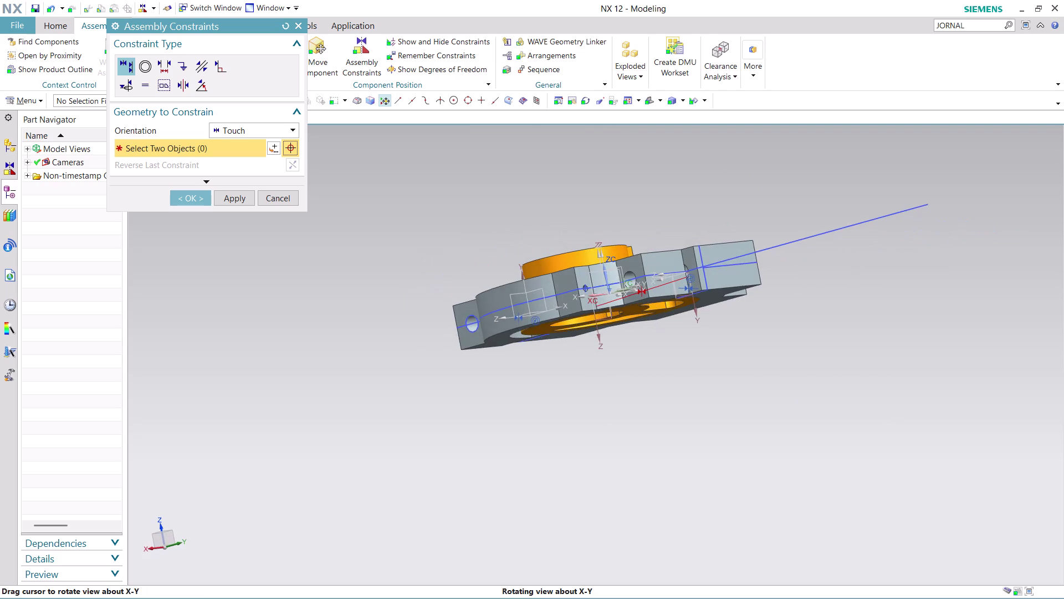
middle_drag(820, 357, 860, 375)
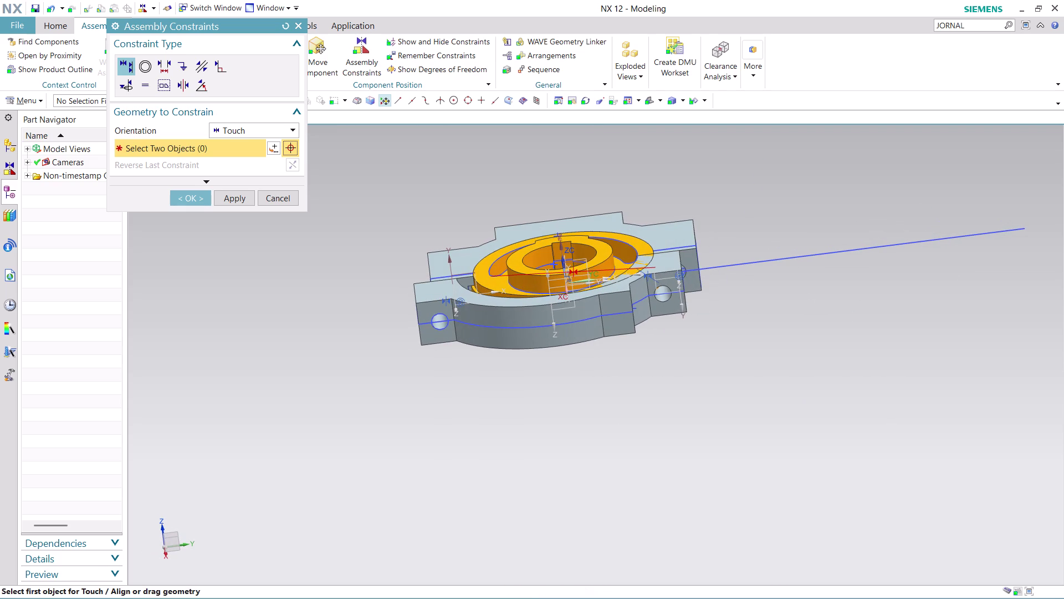
middle_drag(613, 376, 615, 362)
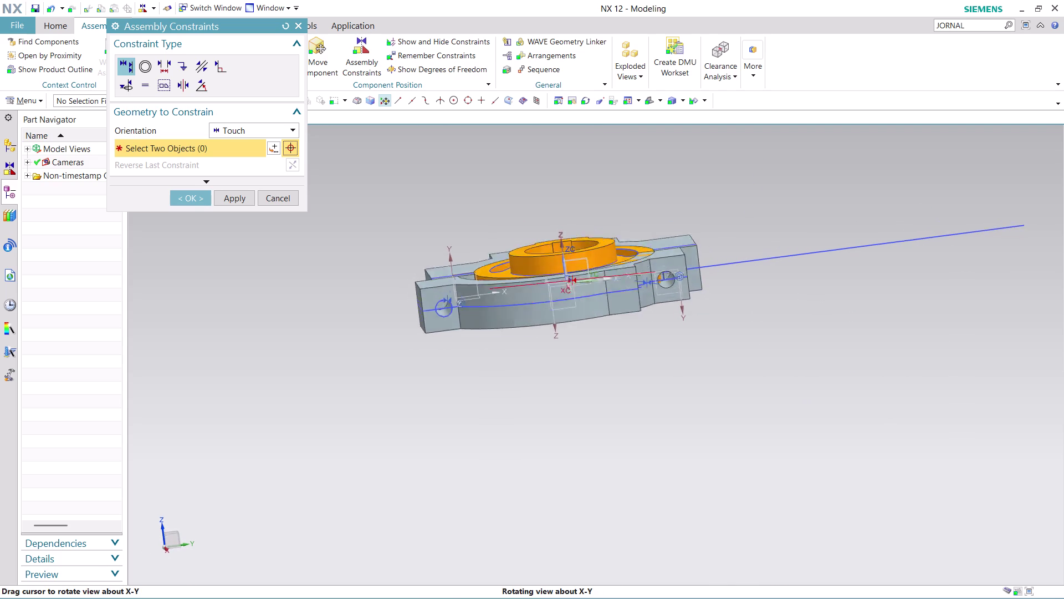
middle_drag(615, 362, 617, 368)
middle_click(617, 368)
middle_drag(625, 387, 657, 388)
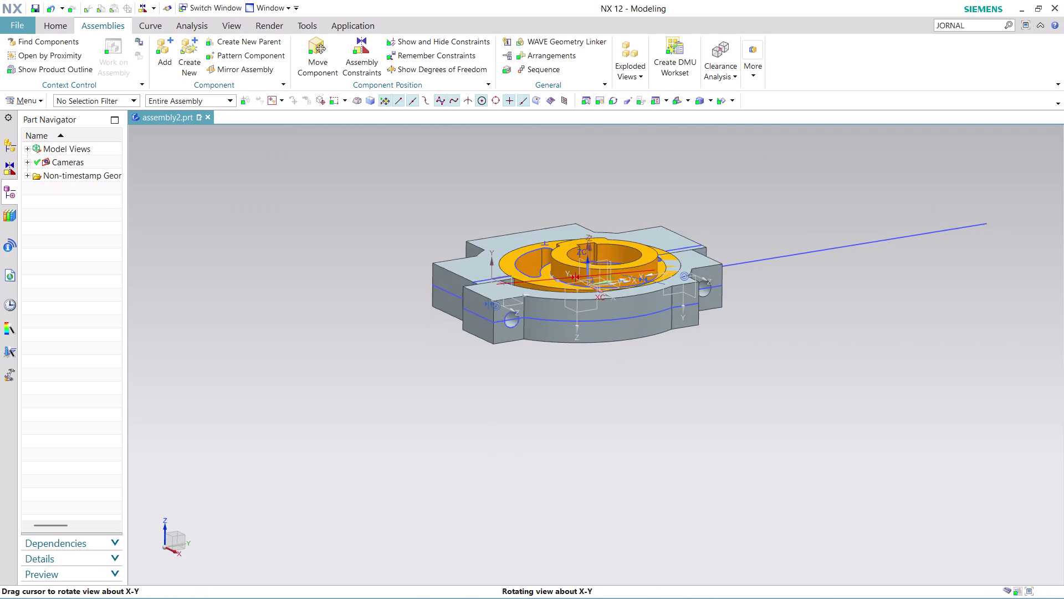
Orbit and zoom to inspect the assembly from above.
middle_drag(657, 387, 663, 382)
middle_drag(662, 383, 636, 400)
middle_click(649, 402)
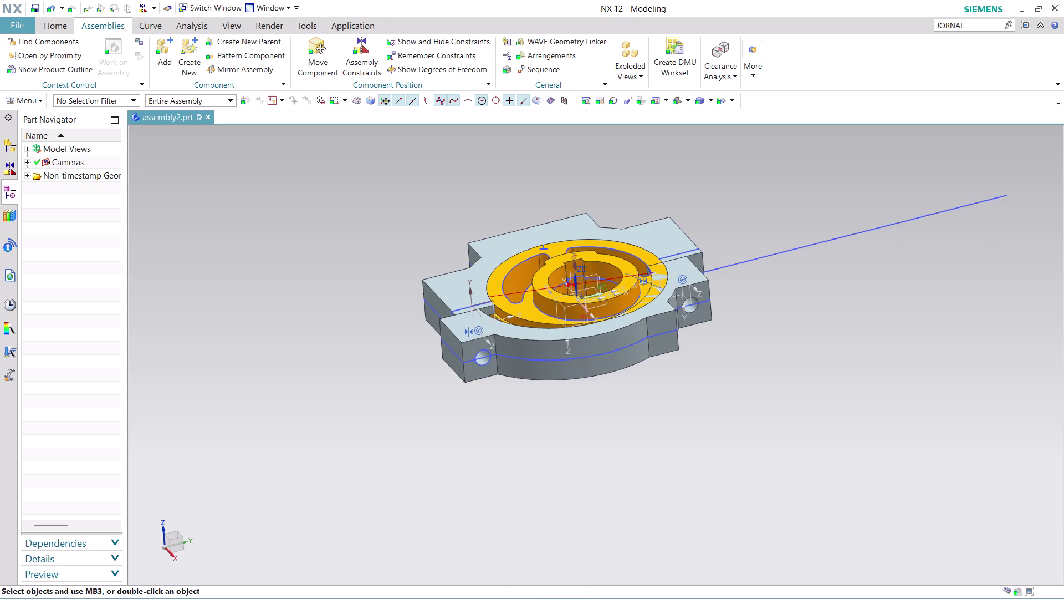
middle_click(656, 401)
middle_drag(657, 404, 613, 417)
scroll(down, 3)
middle_drag(741, 355, 794, 341)
scroll(up, 3)
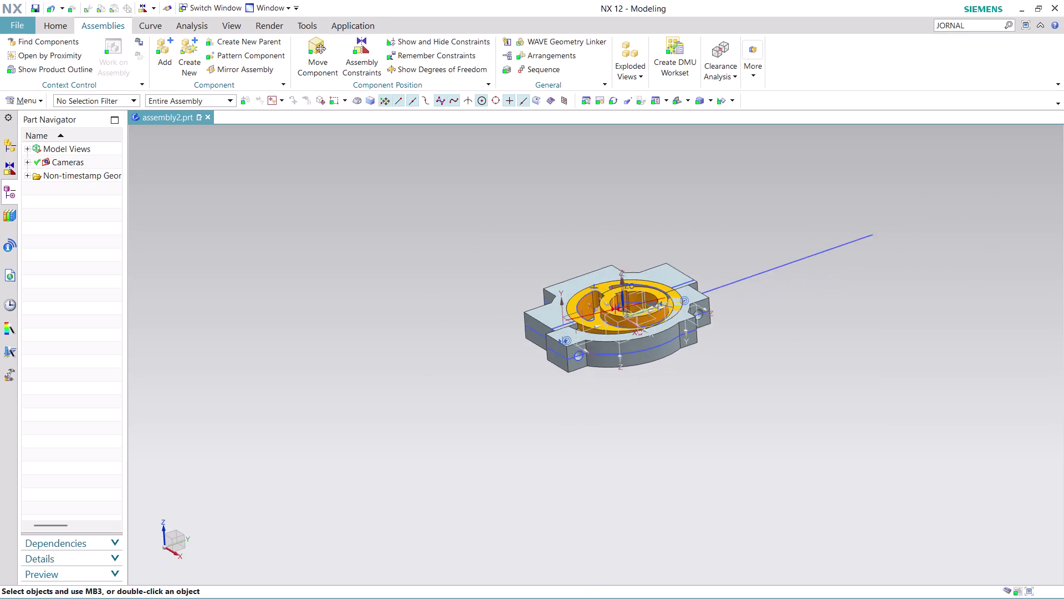
scroll(up, 3)
scroll(up, 3)
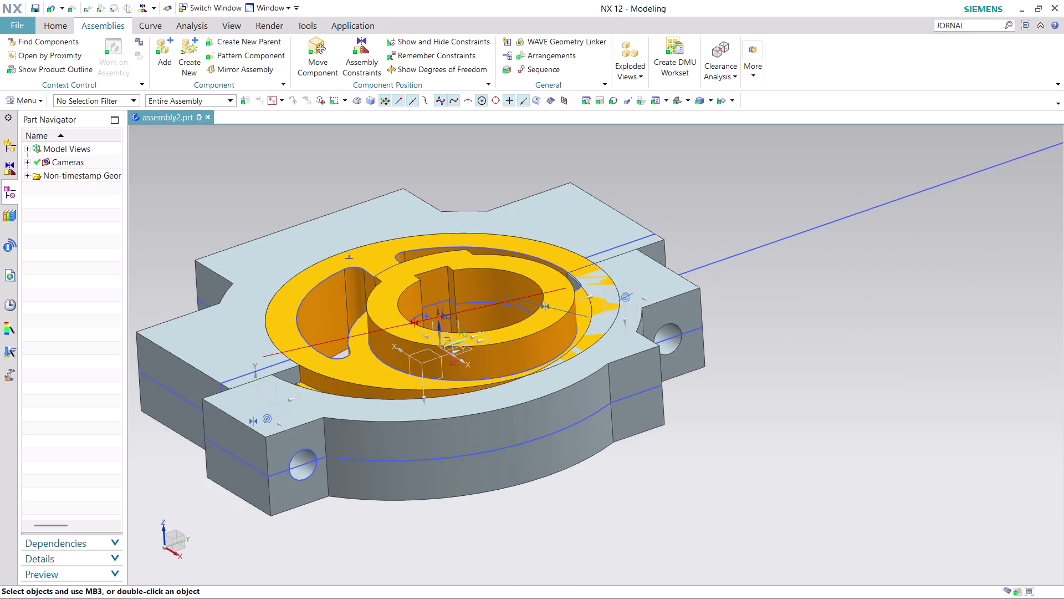
scroll(down, 3)
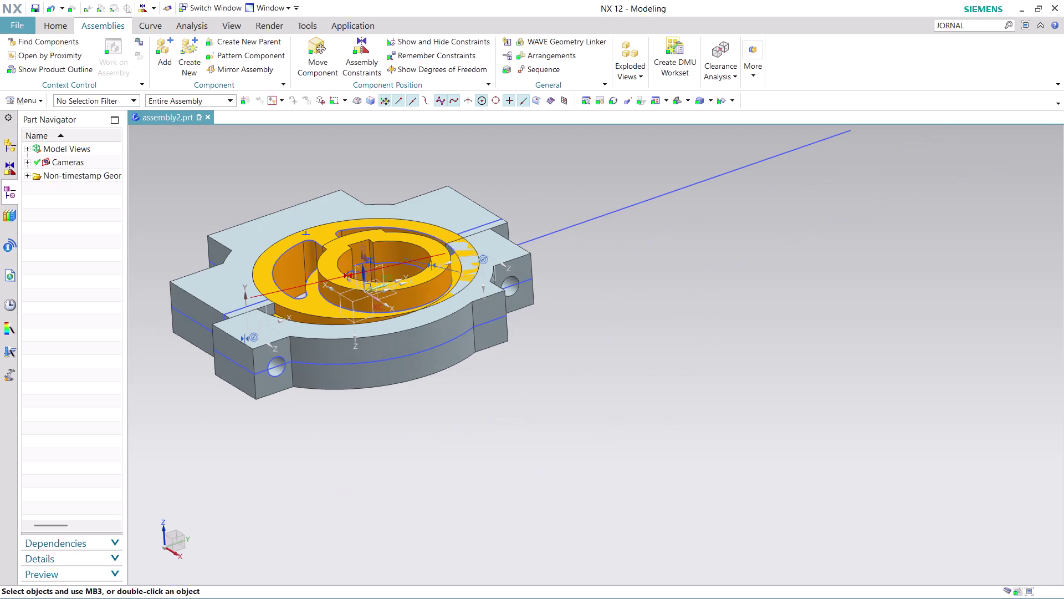
Try the Distance and Touch Align constraint types, then undo twice to show the hidden cap.
click(374, 50)
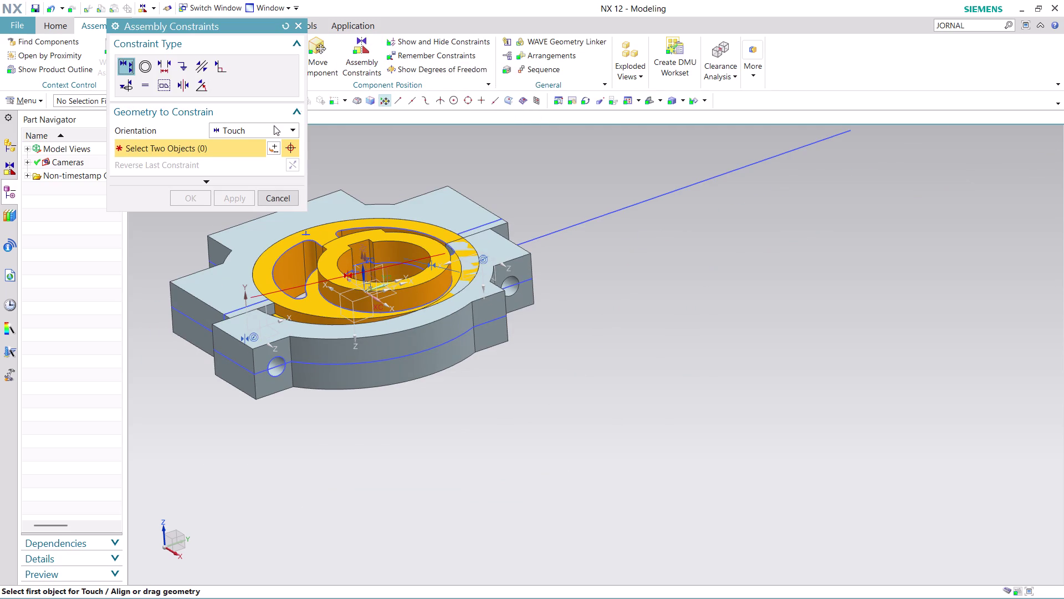
click(161, 59)
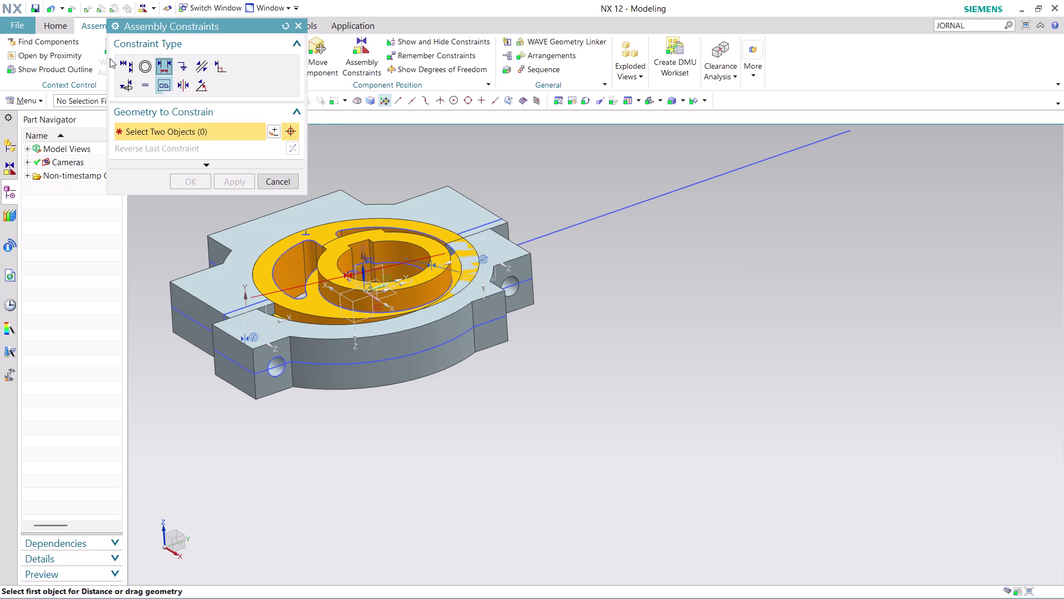
click(123, 64)
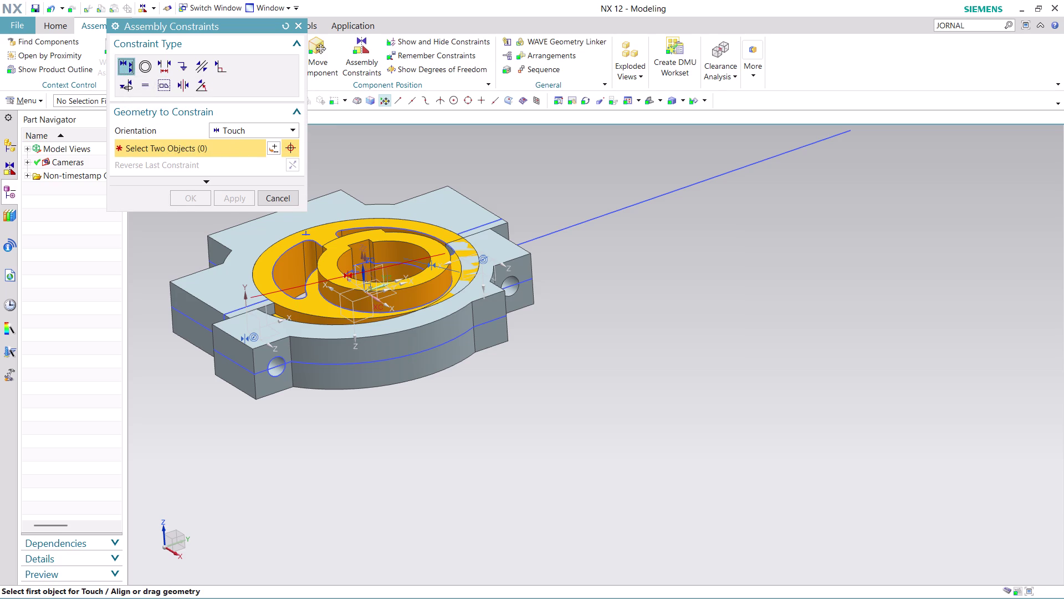
key(ctrl+z)
key(ctrl+z)
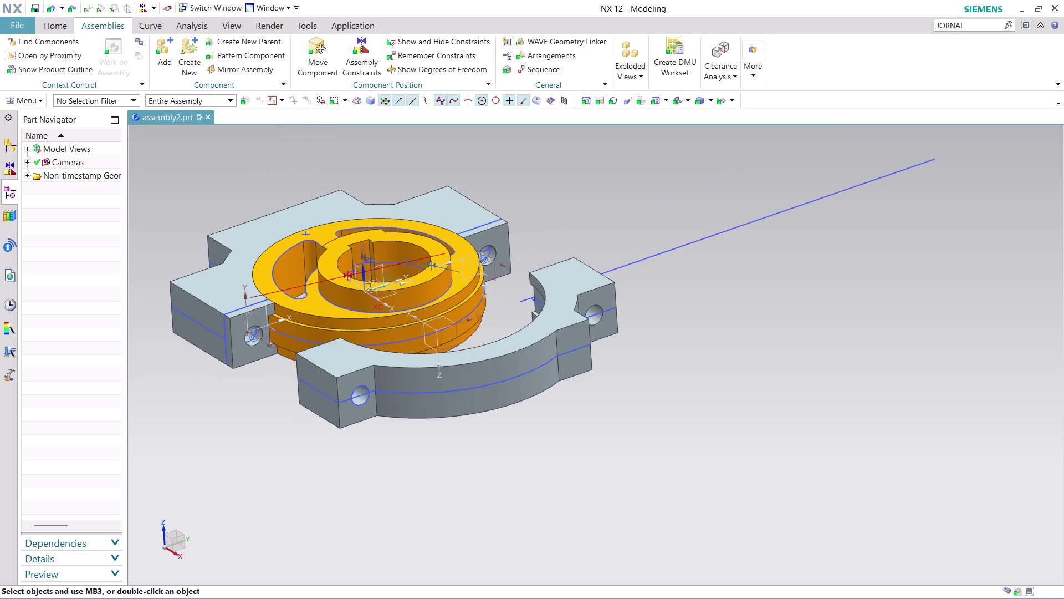
click(356, 66)
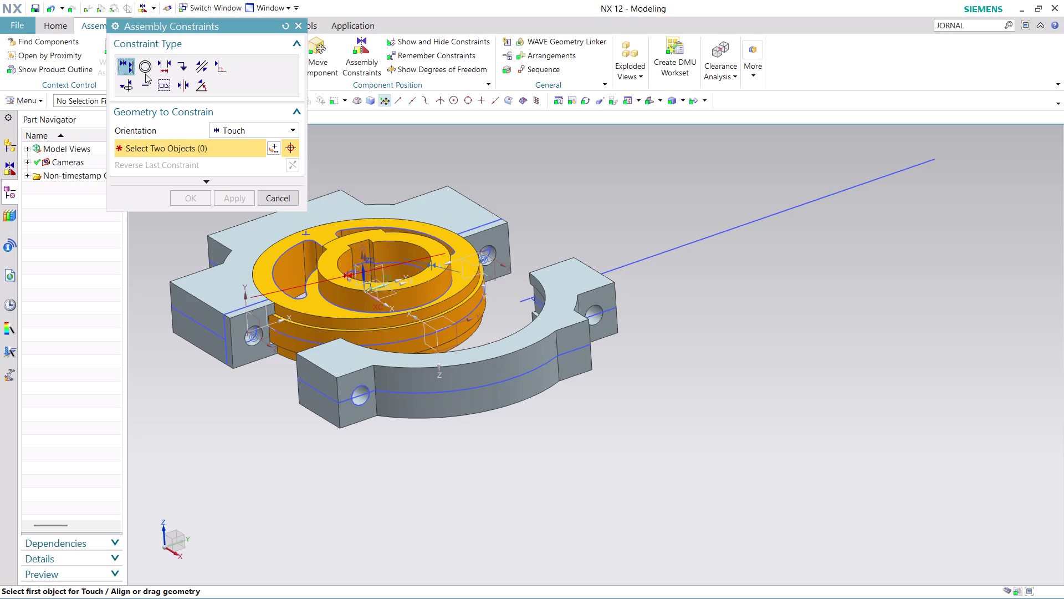
Try a concentric constraint on a pulley circular edge, then cancel it.
click(142, 67)
middle_drag(521, 460, 598, 465)
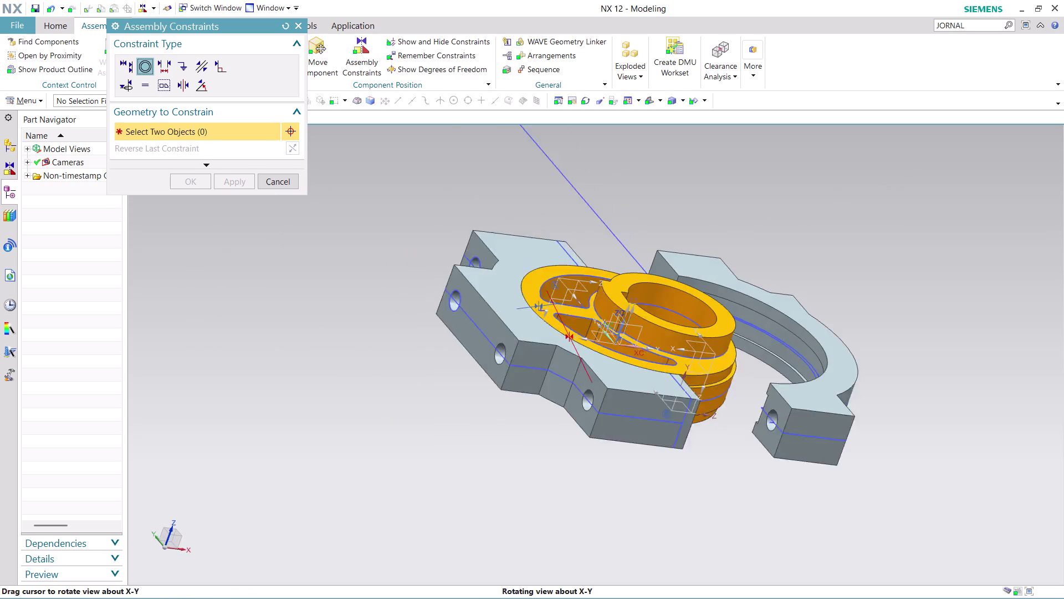
middle_drag(597, 465, 608, 468)
click(817, 440)
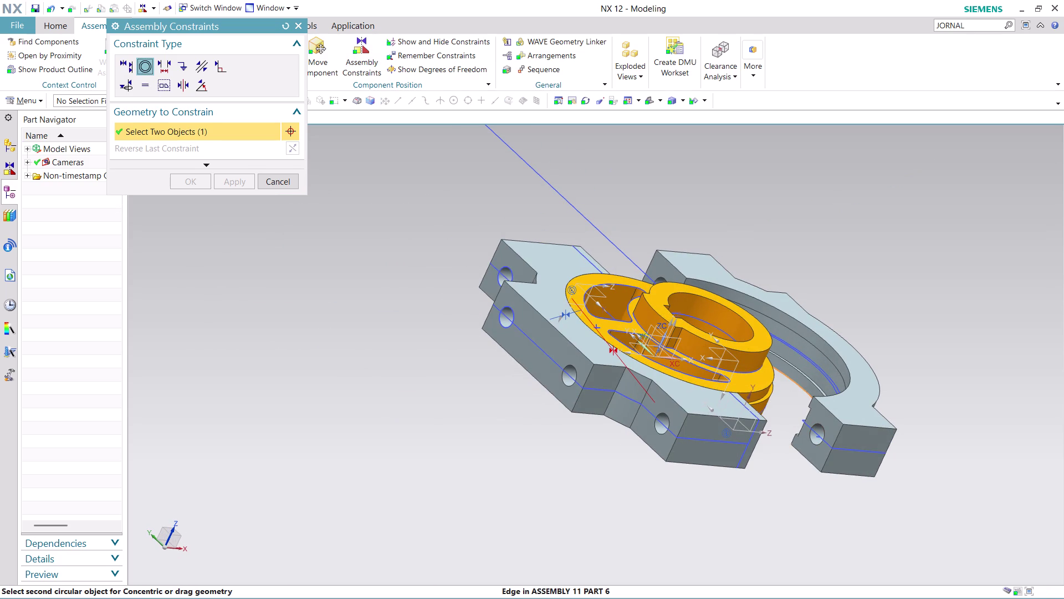
key(Escape)
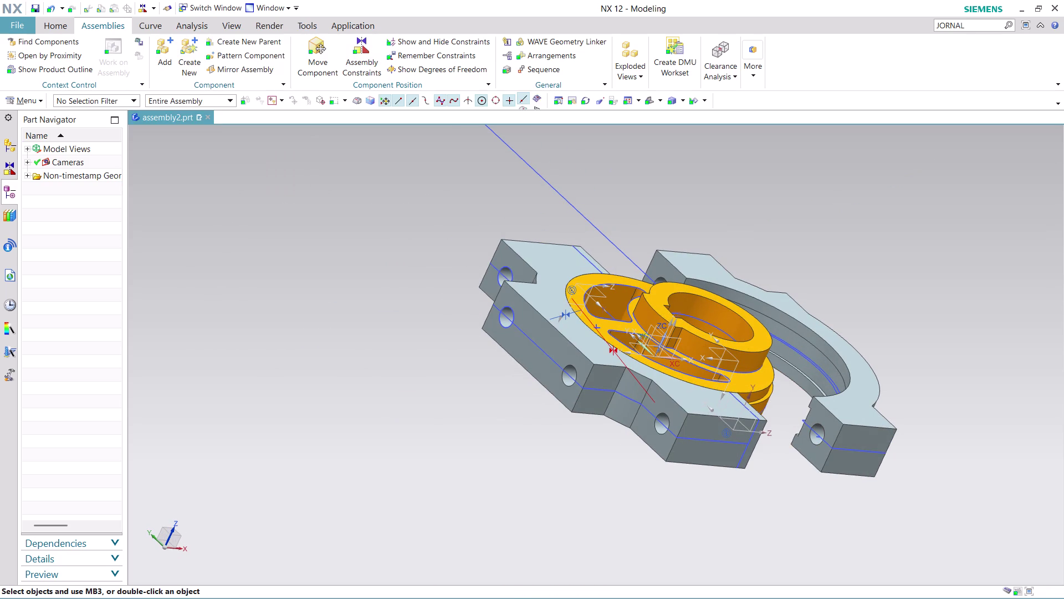
Center the parts with a concentric constraint between two matching circular edges.
click(351, 56)
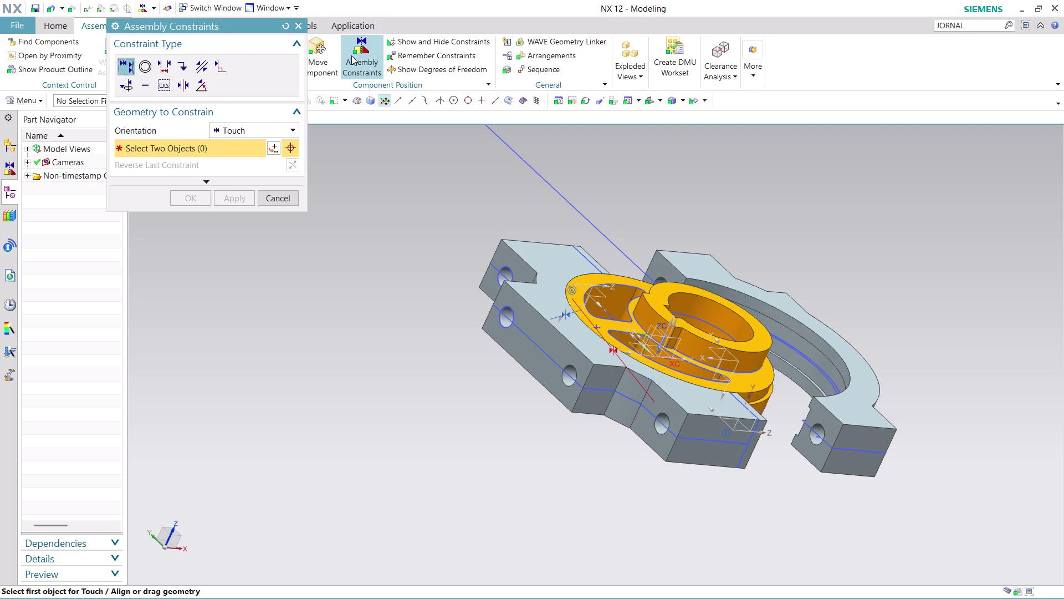
click(139, 64)
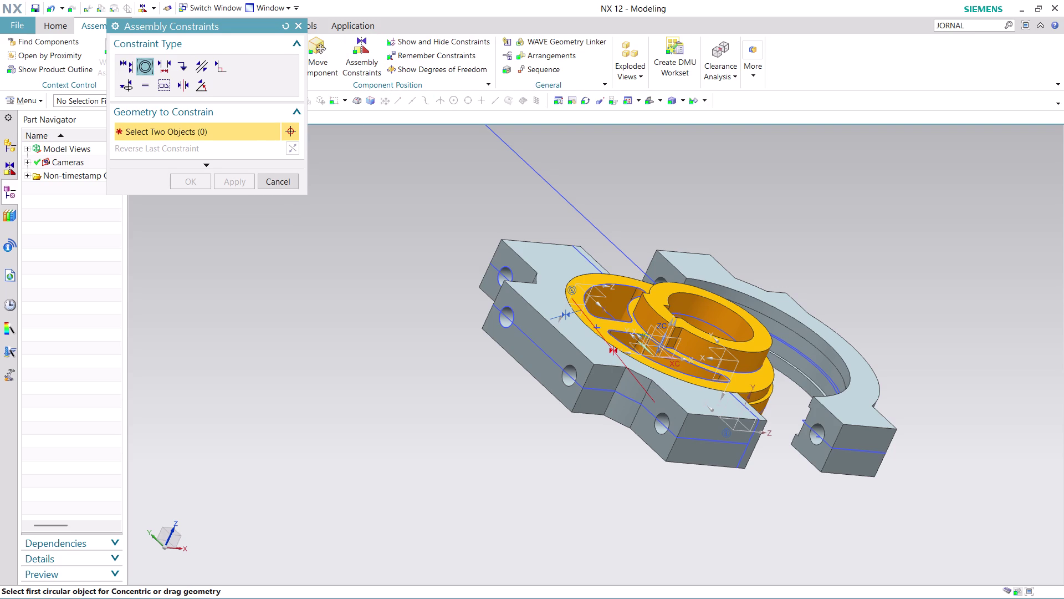
click(820, 445)
scroll(down, 3)
middle_drag(788, 496, 730, 465)
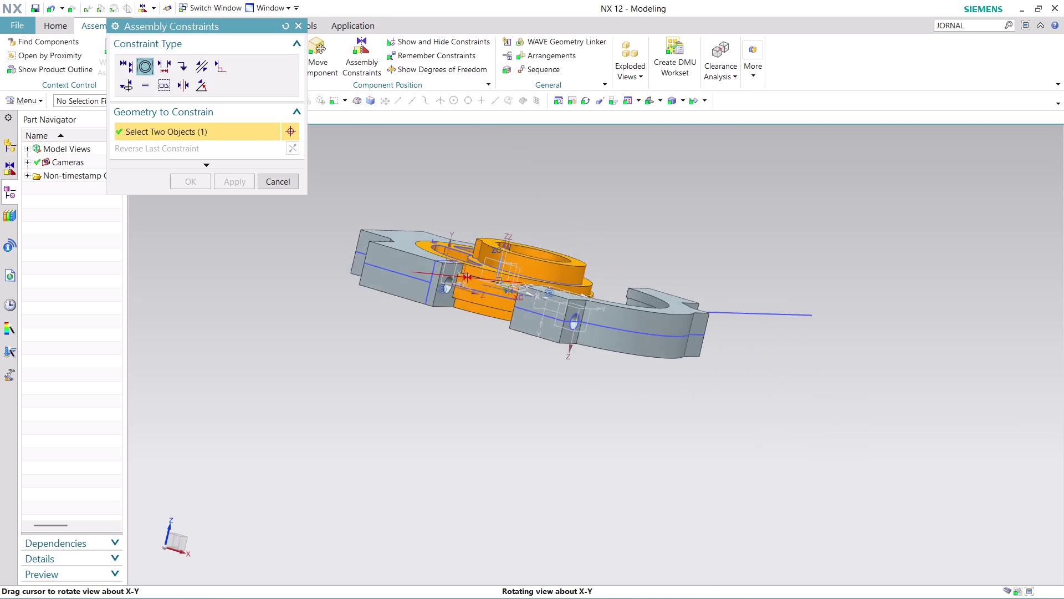
middle_drag(731, 464, 713, 465)
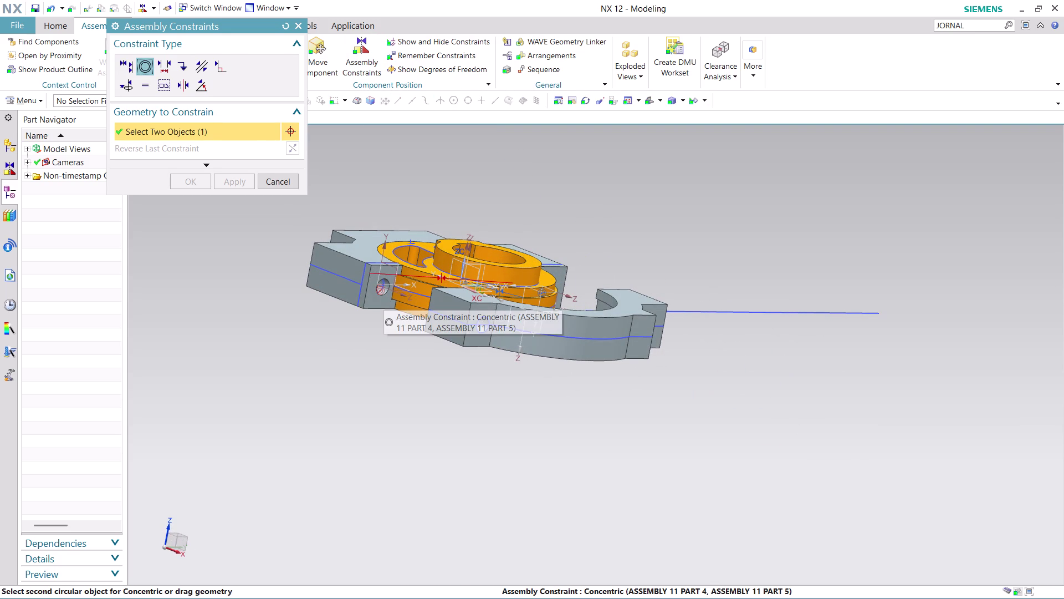
click(390, 287)
Orbit the assembly from below and above to inspect the centered pulley.
middle_drag(512, 380, 506, 389)
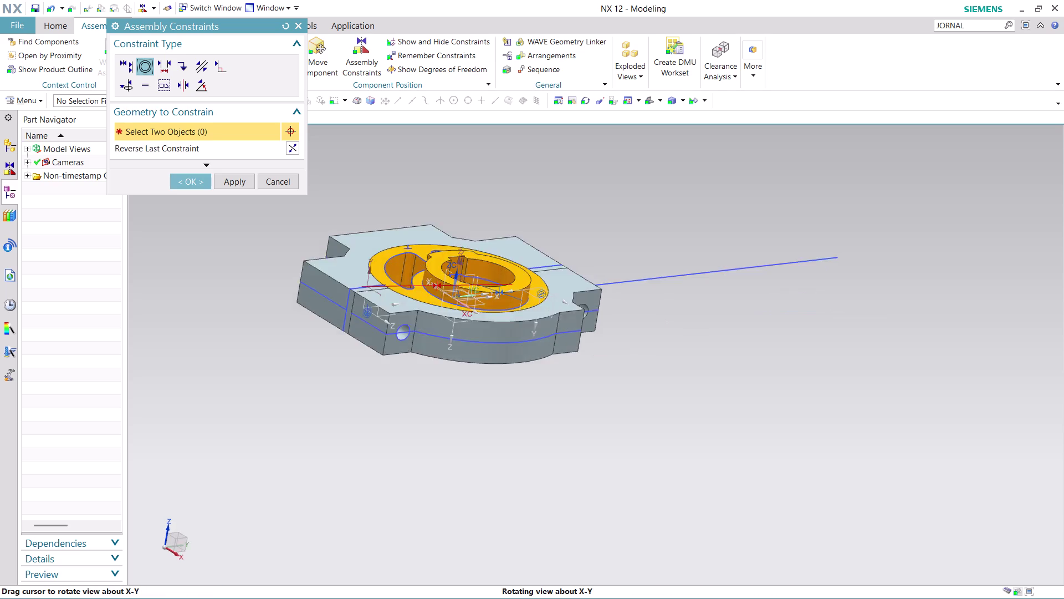
middle_drag(506, 389, 478, 378)
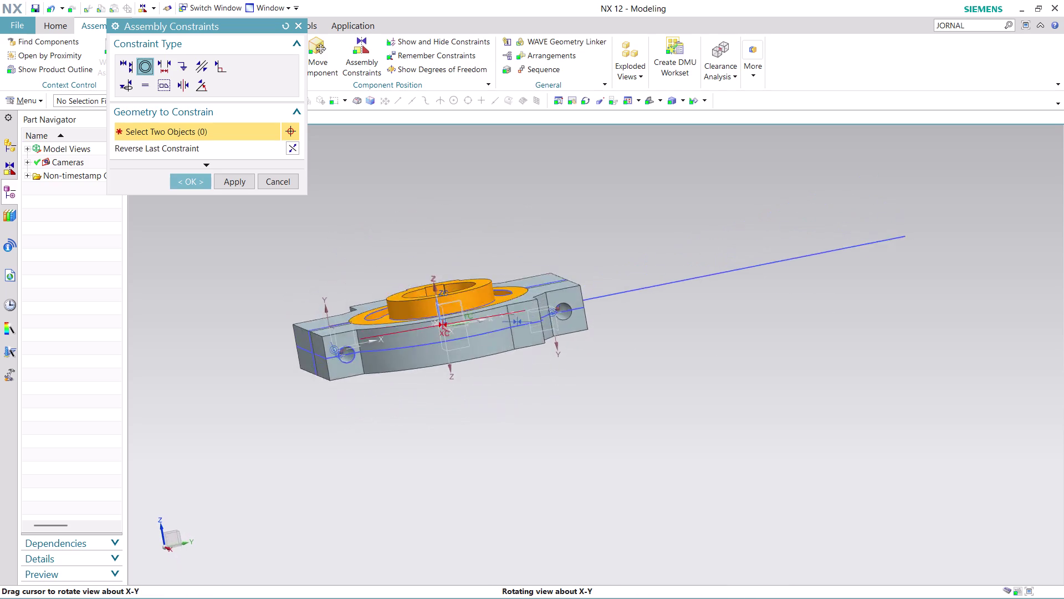
middle_drag(477, 378, 488, 351)
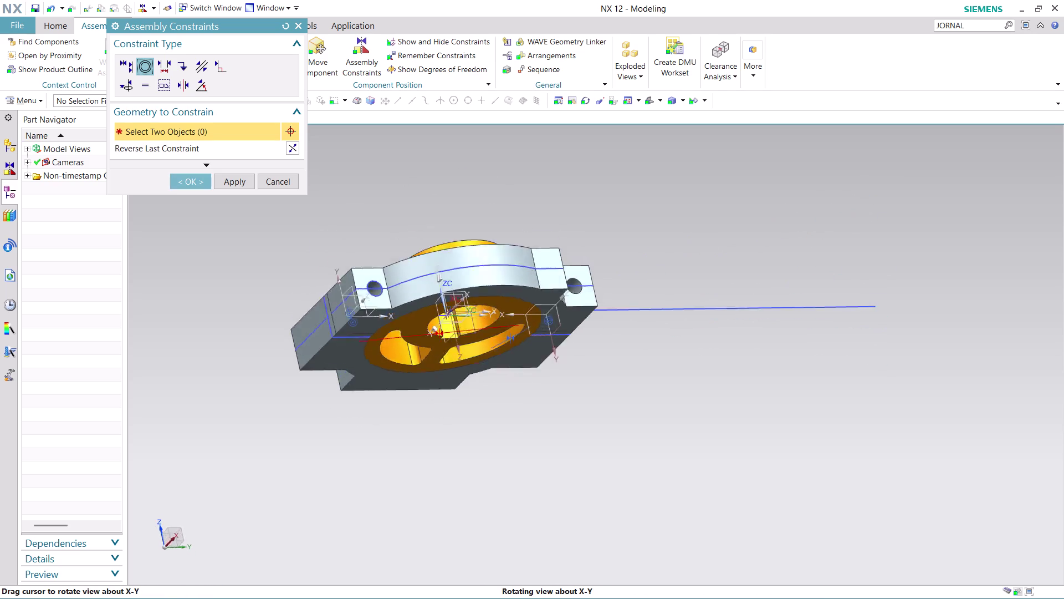
middle_drag(488, 351, 522, 448)
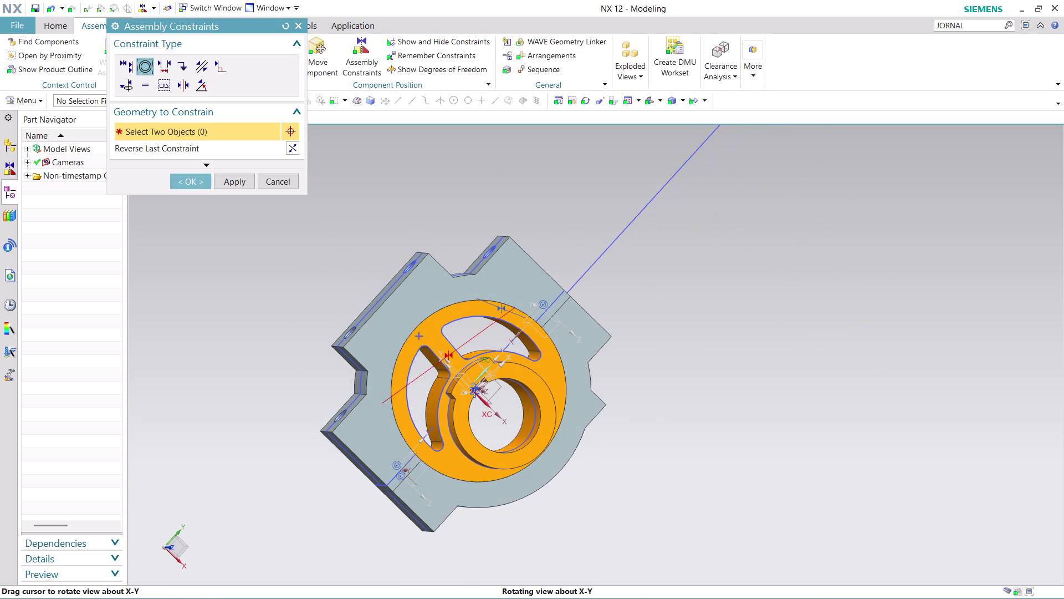
middle_drag(522, 447, 511, 430)
middle_drag(509, 425, 506, 403)
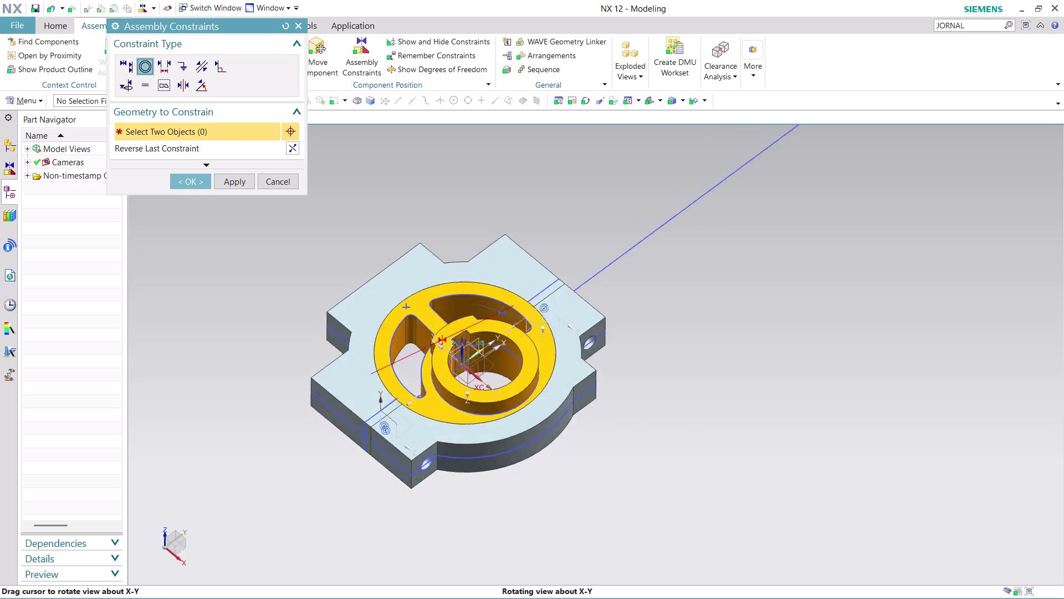
middle_drag(506, 404, 414, 373)
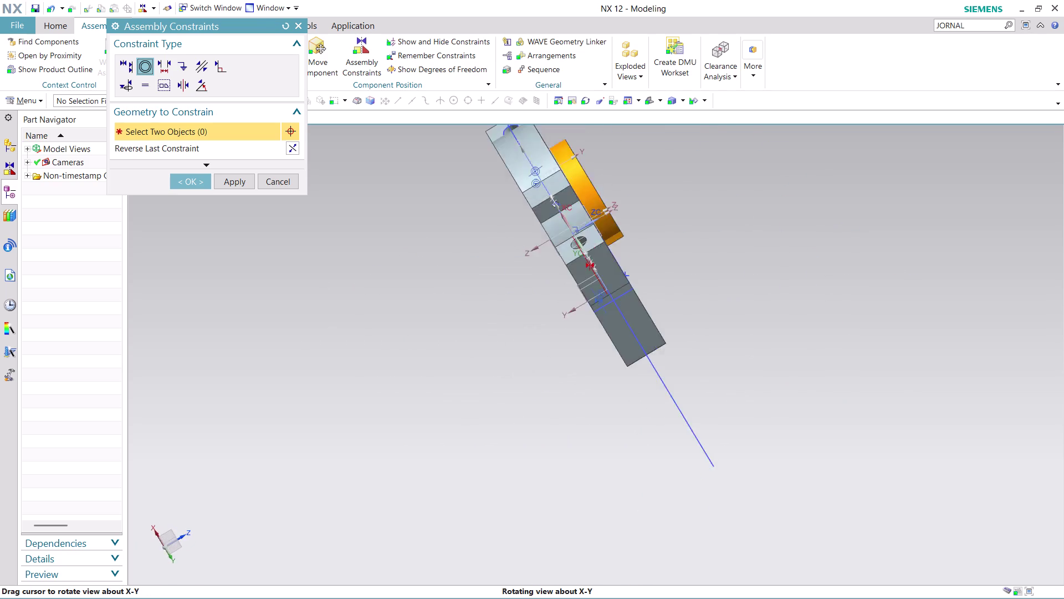
middle_drag(413, 374, 391, 343)
middle_drag(381, 339, 373, 334)
middle_drag(370, 331, 359, 329)
scroll(down, 3)
scroll(up, 3)
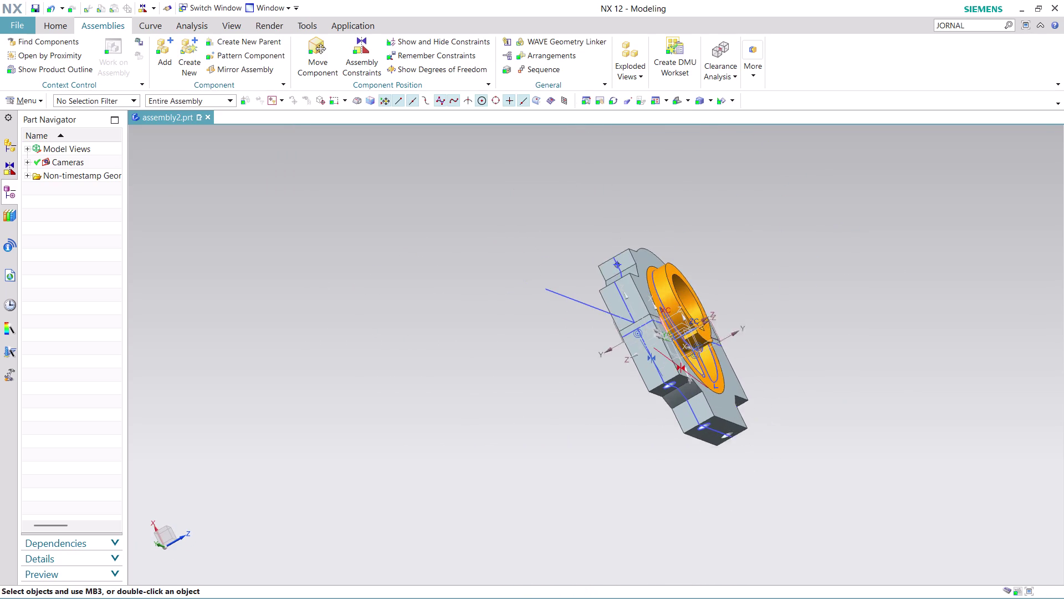
scroll(up, 3)
middle_drag(747, 314, 660, 290)
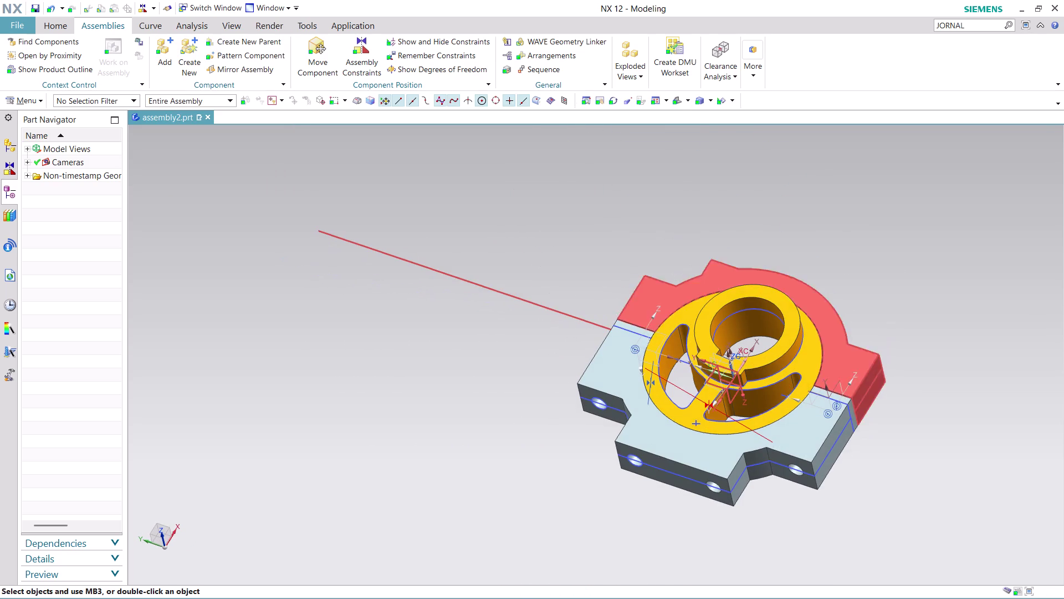
scroll(up, 3)
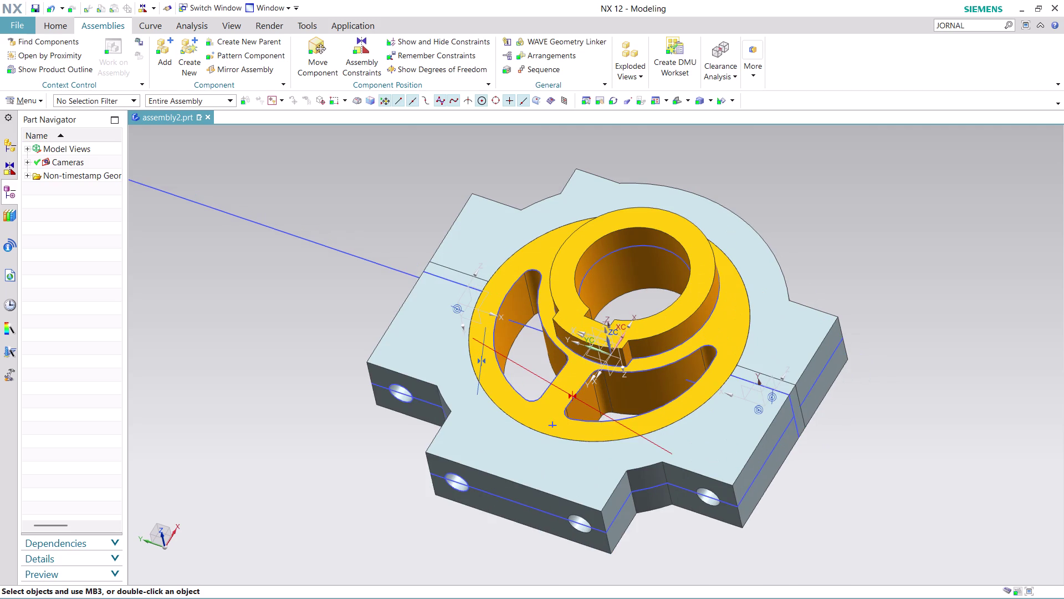
middle_drag(902, 476, 866, 471)
scroll(down, 3)
middle_drag(764, 507, 708, 503)
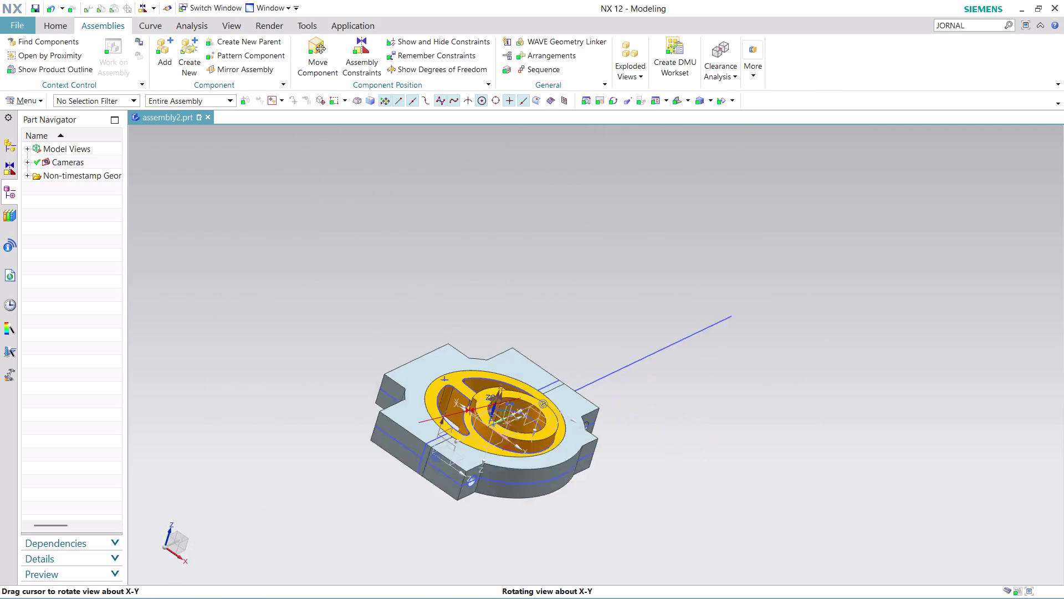
middle_drag(708, 502, 702, 515)
middle_drag(702, 515, 696, 512)
middle_click(696, 512)
scroll(up, 3)
scroll(down, 3)
scroll(up, 3)
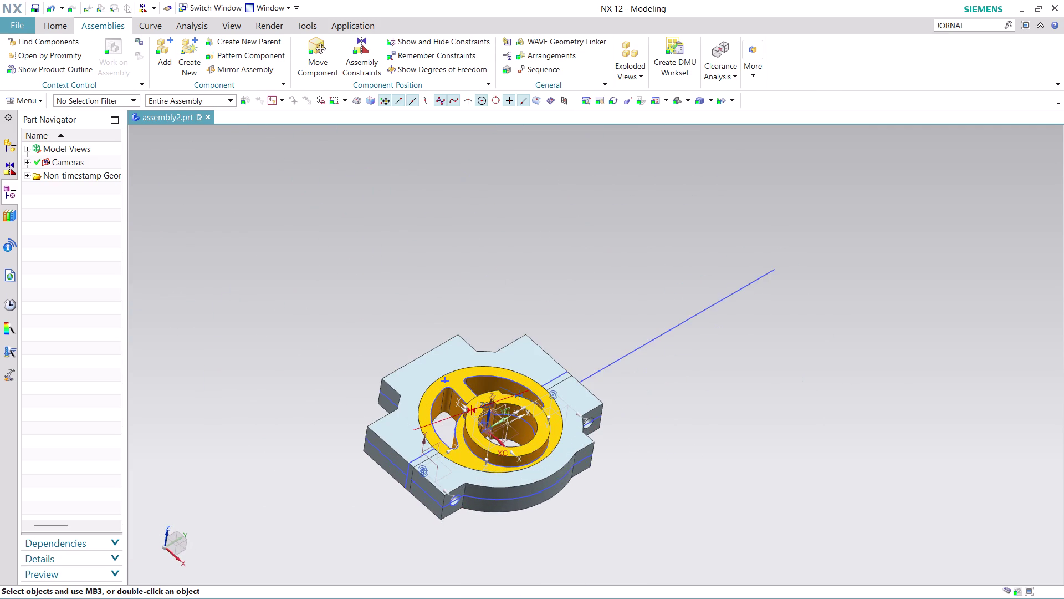
scroll(up, 3)
scroll(down, 3)
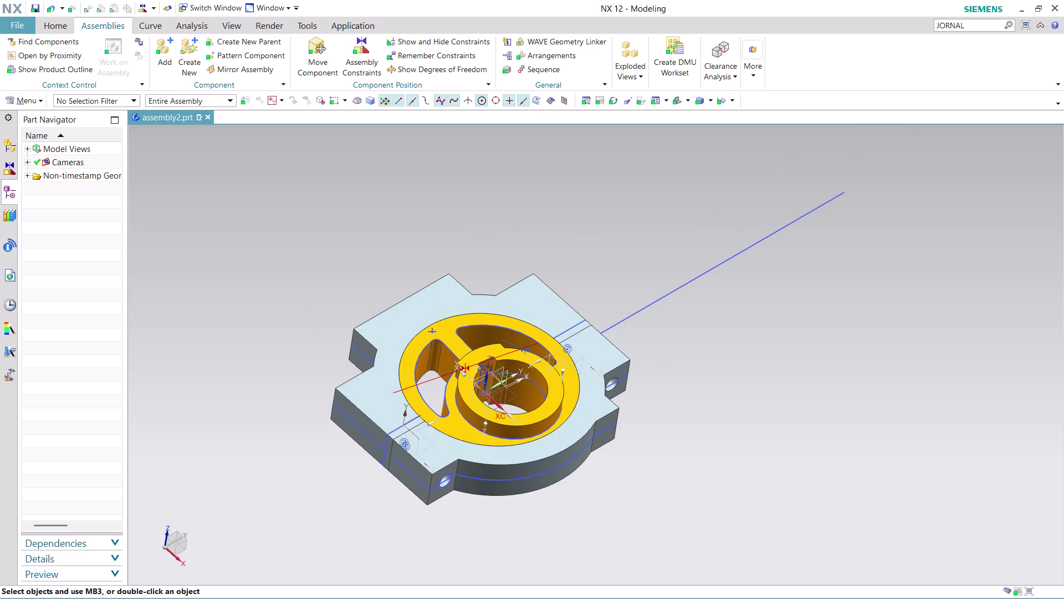
click(165, 58)
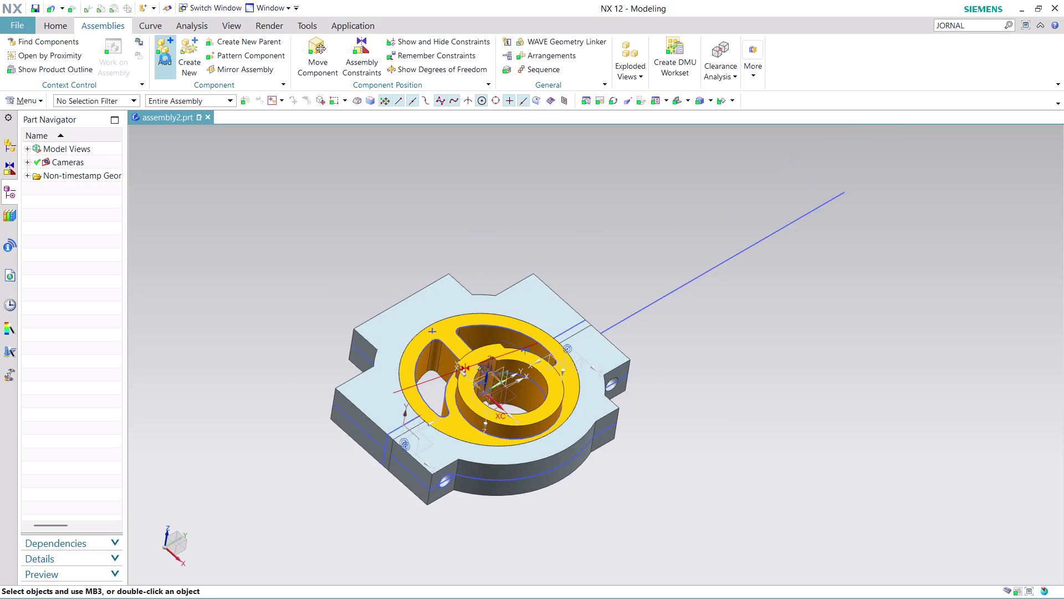
Pick the ASSEMBLY 11 PART 7 screw bolt file and confirm it.
click(289, 80)
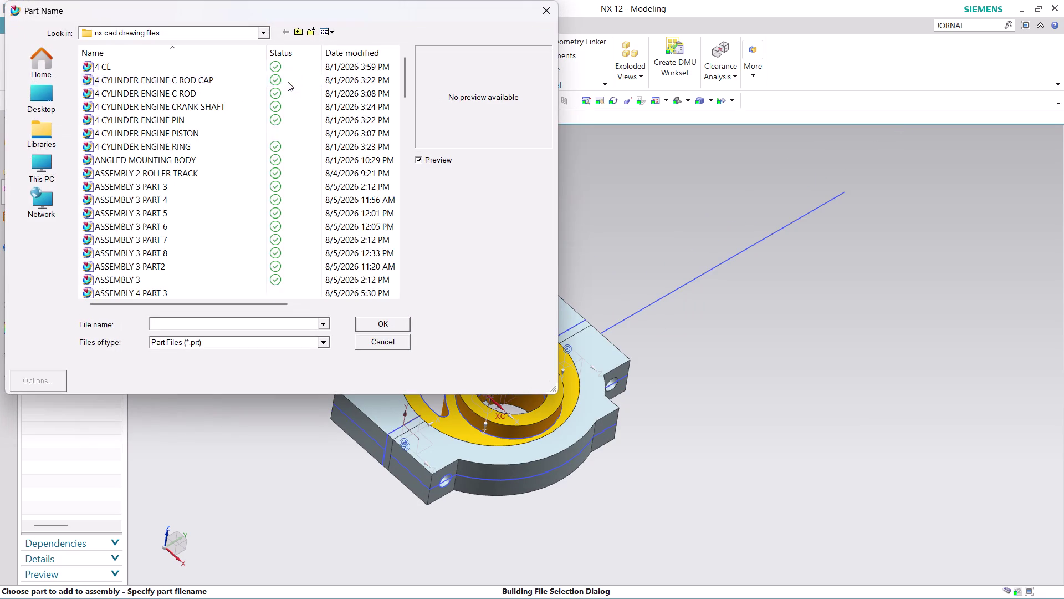
scroll(down, 3)
scroll(down, 3)
scroll(down, 3)
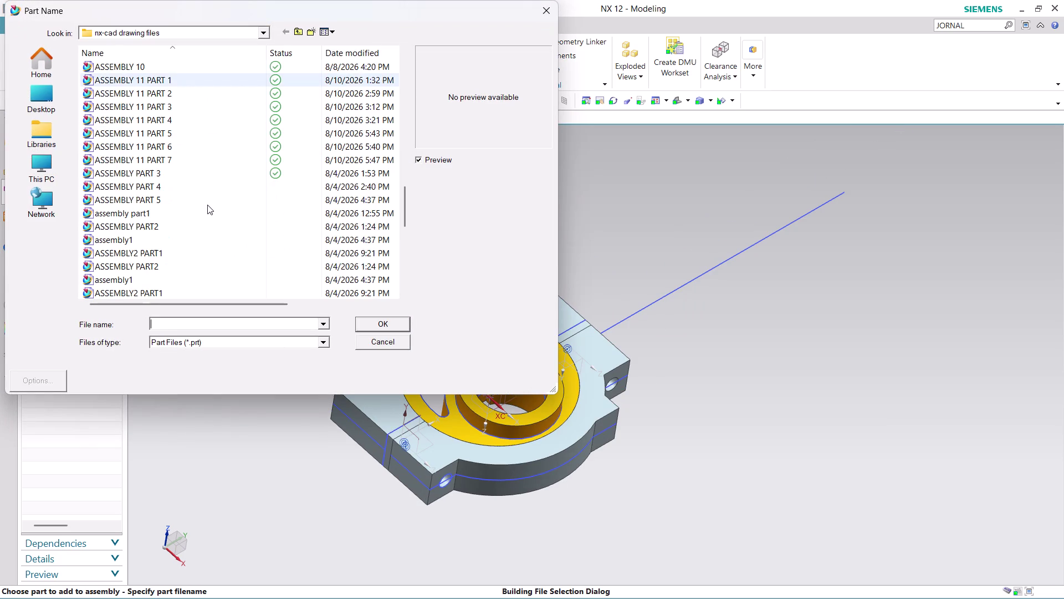
click(186, 159)
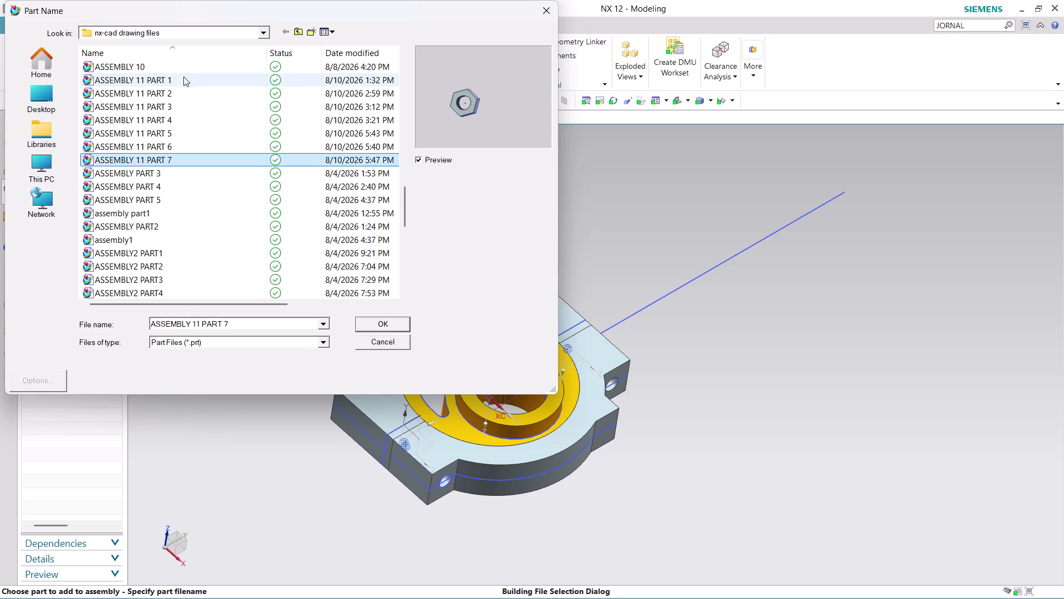
click(176, 89)
click(398, 322)
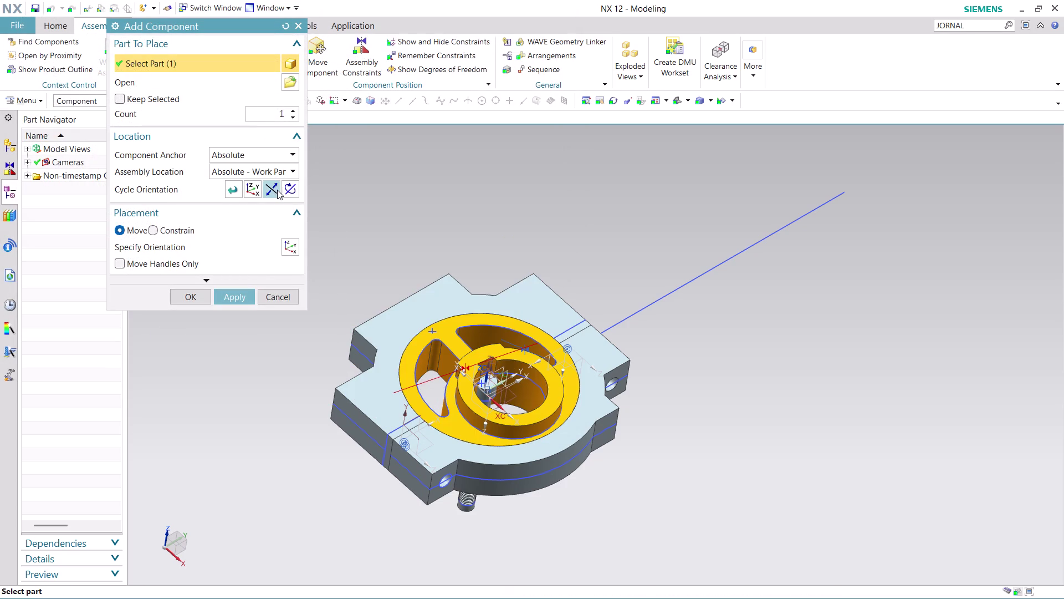
Lift the newly added screw bolt above the base block and tilt it toward horizontal.
click(283, 171)
click(281, 206)
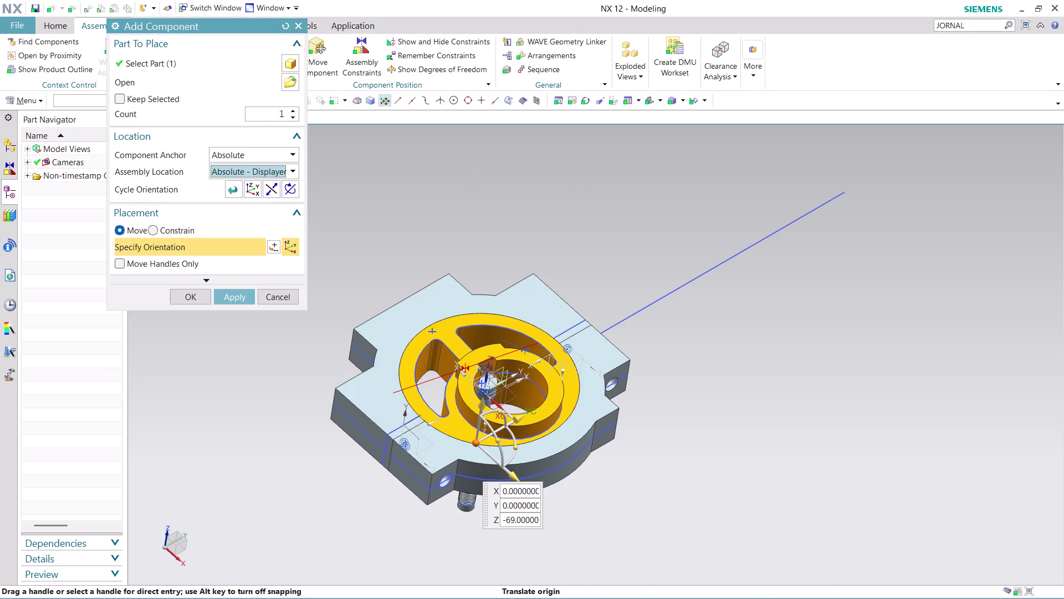
drag(483, 406, 532, 189)
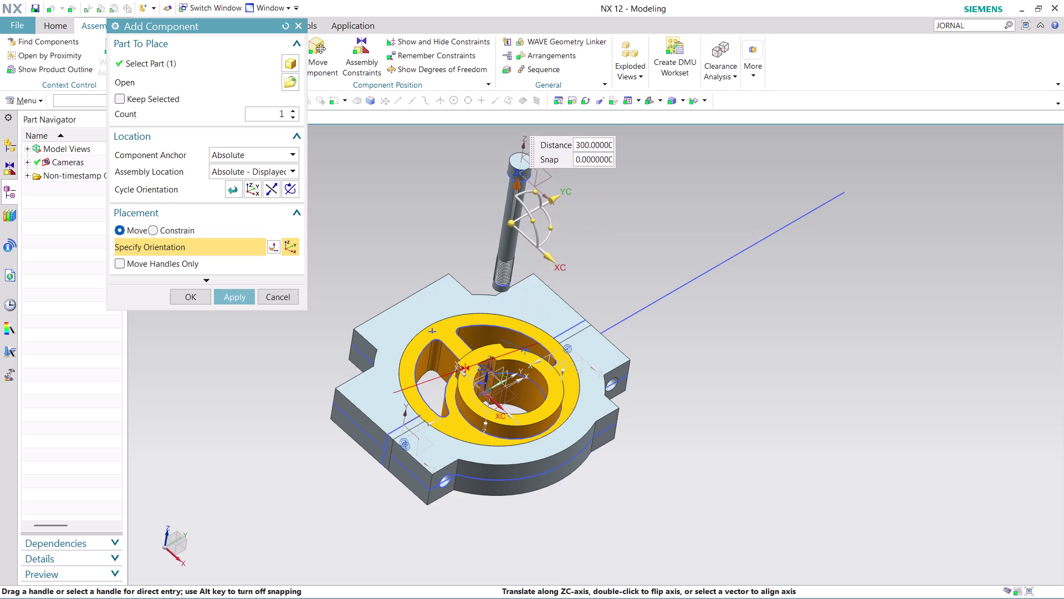
drag(533, 190, 534, 182)
drag(540, 220, 566, 341)
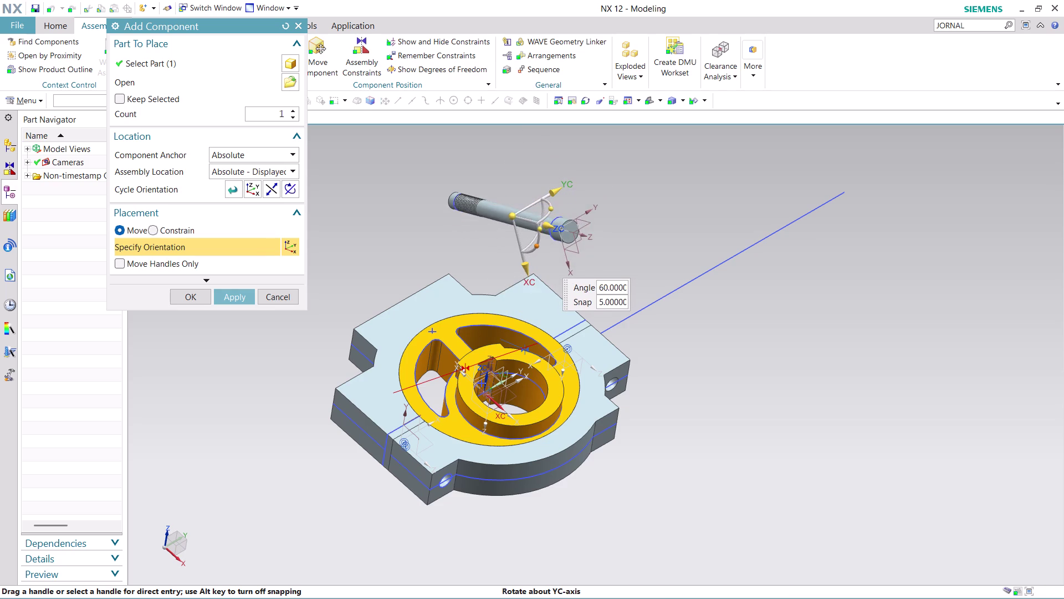
drag(566, 342, 556, 505)
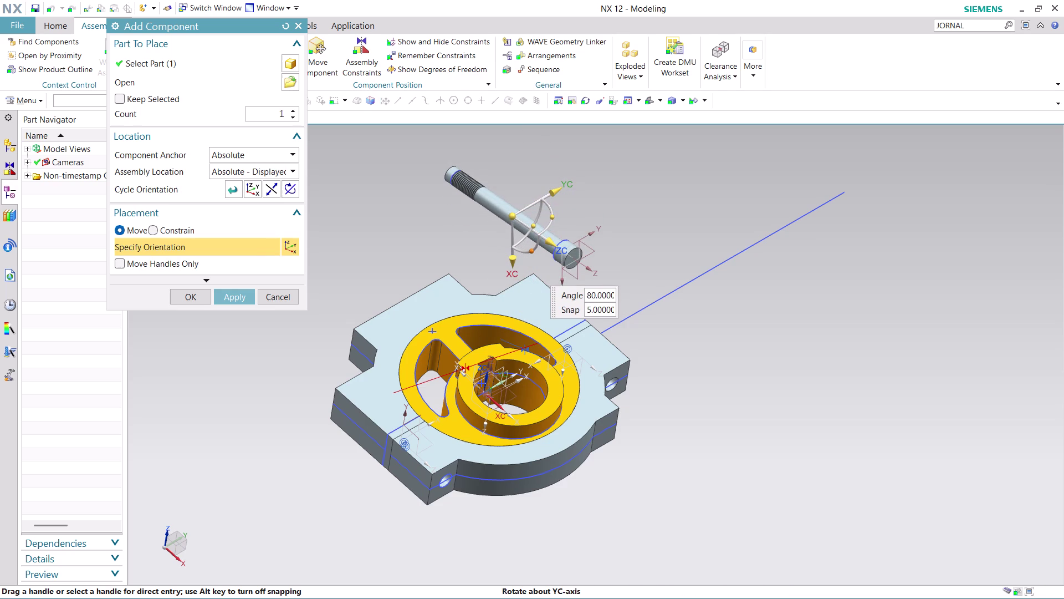
drag(556, 505, 554, 519)
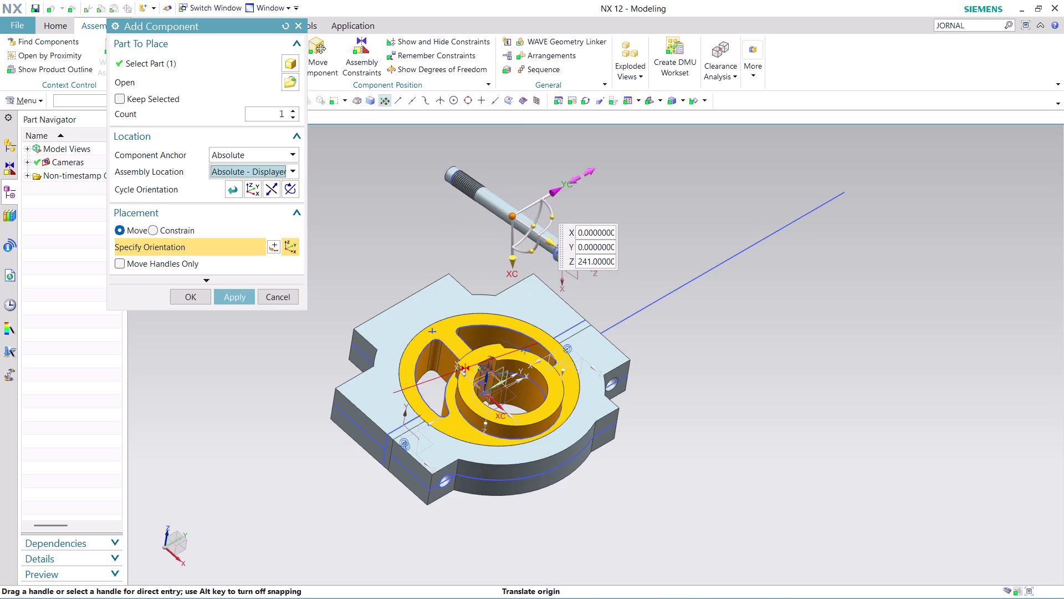
Slide the bolt along its axis to line it up with the block's side hole.
drag(555, 193, 662, 168)
drag(610, 209, 619, 369)
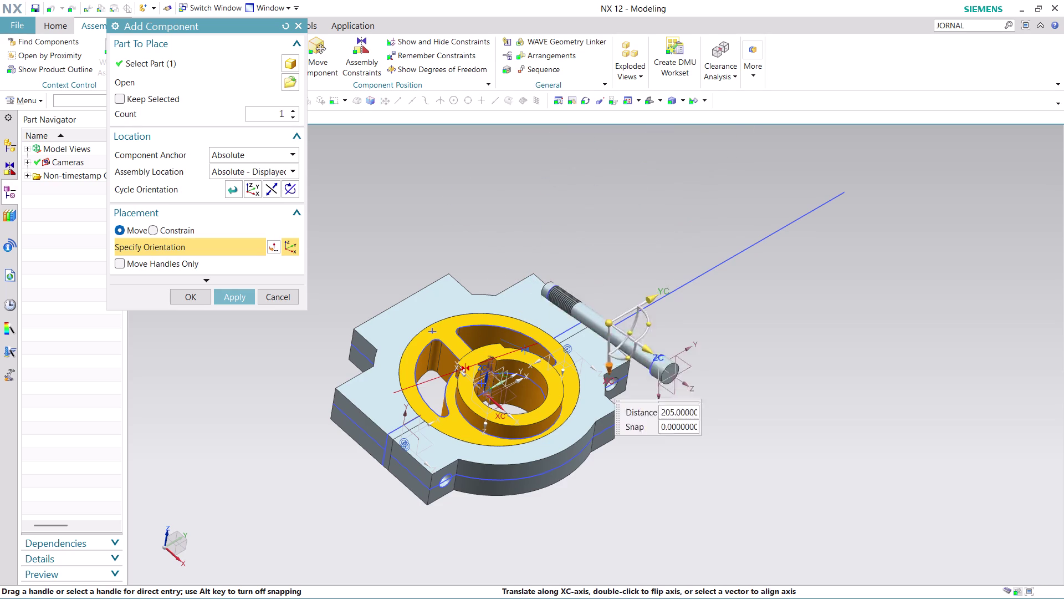
drag(619, 370, 675, 334)
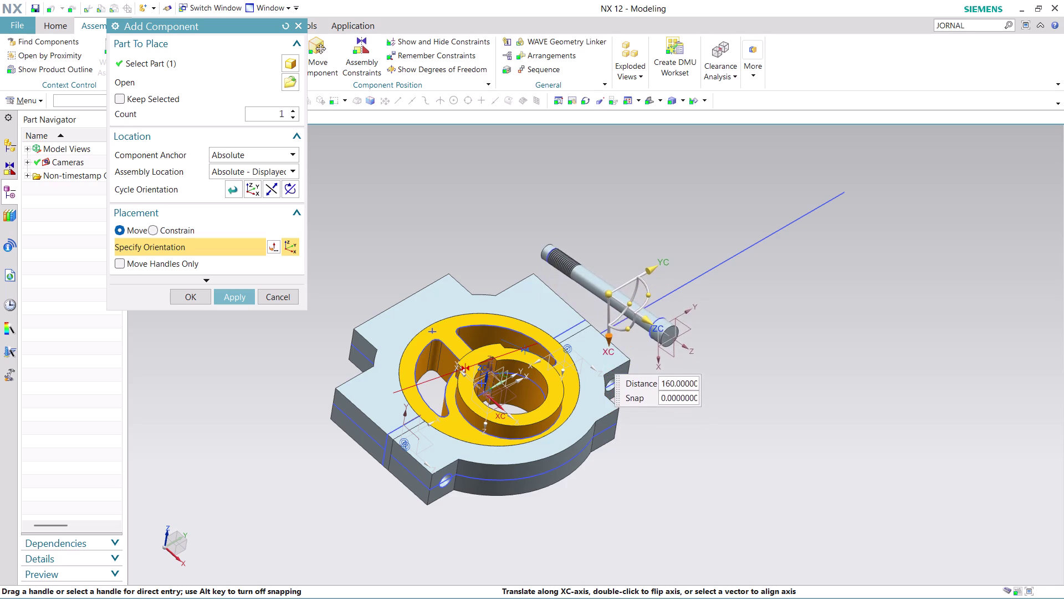
drag(676, 334, 675, 327)
drag(648, 312, 695, 419)
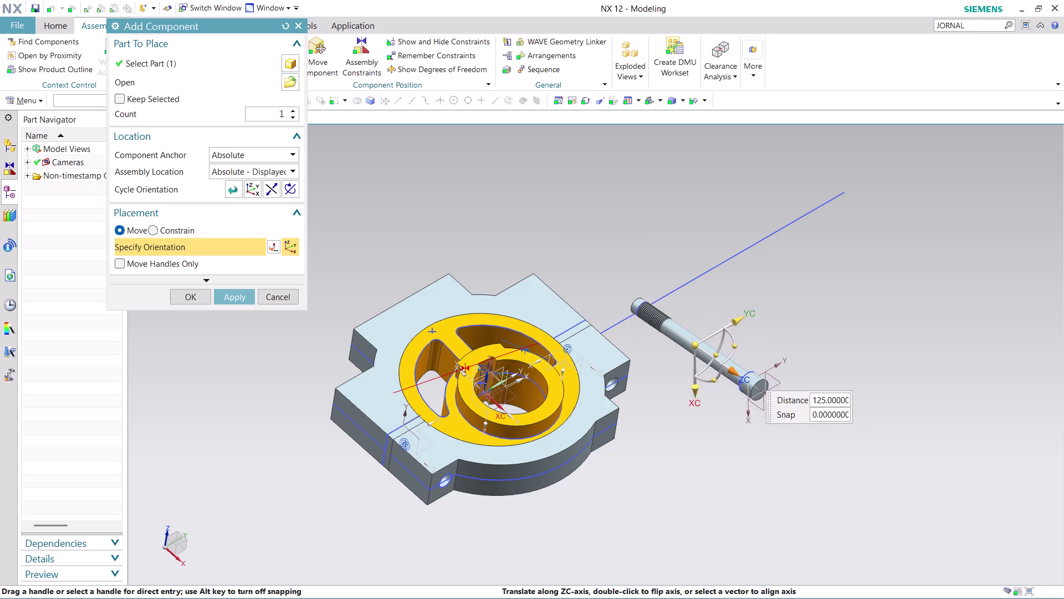
drag(695, 419, 710, 450)
drag(739, 394, 732, 402)
drag(710, 400, 708, 439)
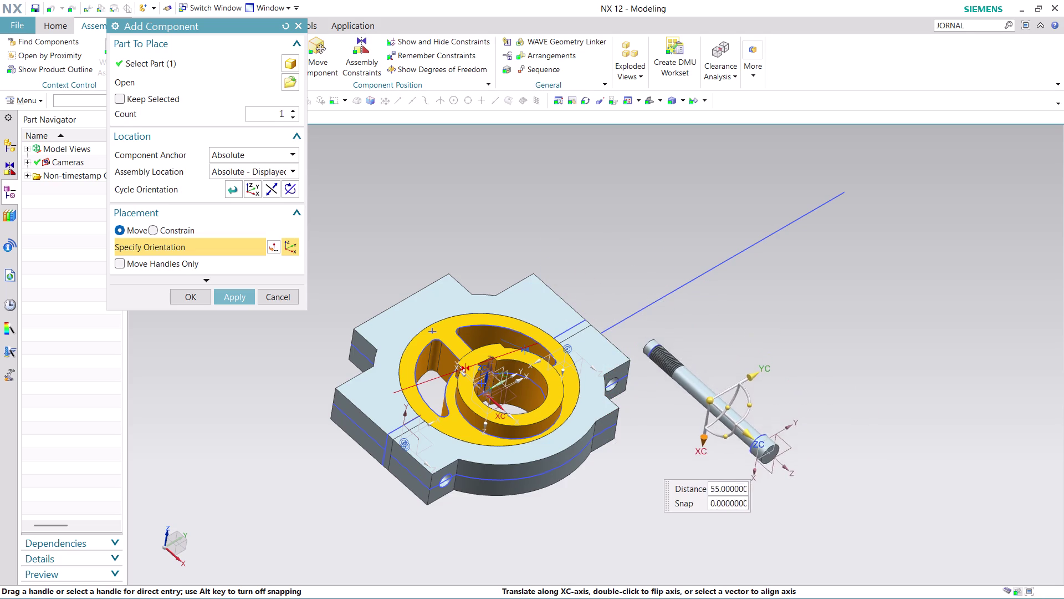
drag(708, 439, 711, 470)
Orbit around the block to check the bolt entering the hole, then confirm placement.
scroll(down, 3)
middle_drag(740, 388, 689, 368)
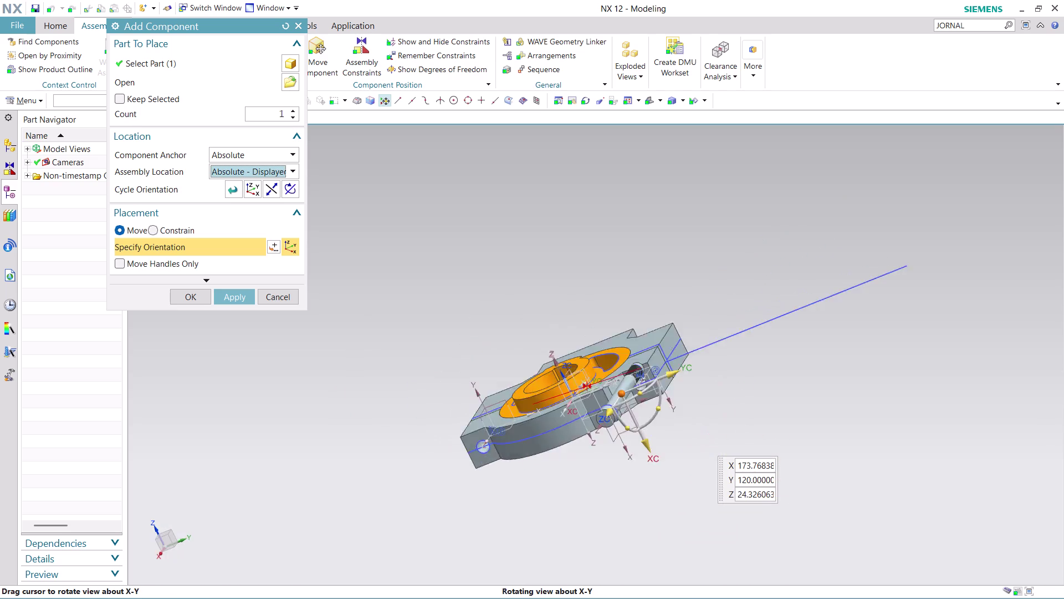
middle_drag(688, 368, 656, 401)
scroll(up, 3)
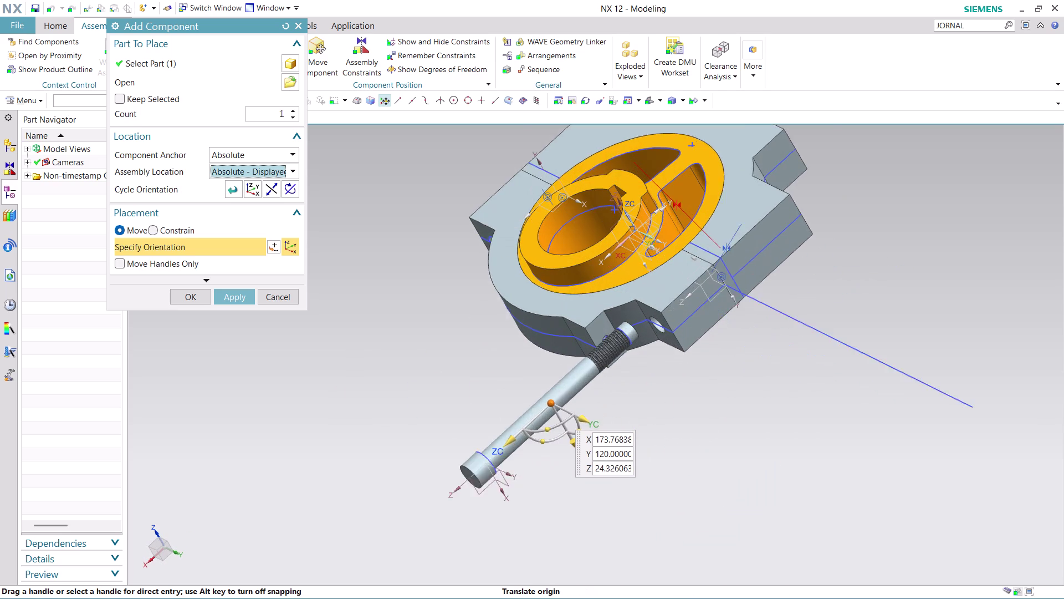
scroll(up, 3)
middle_drag(676, 391, 634, 355)
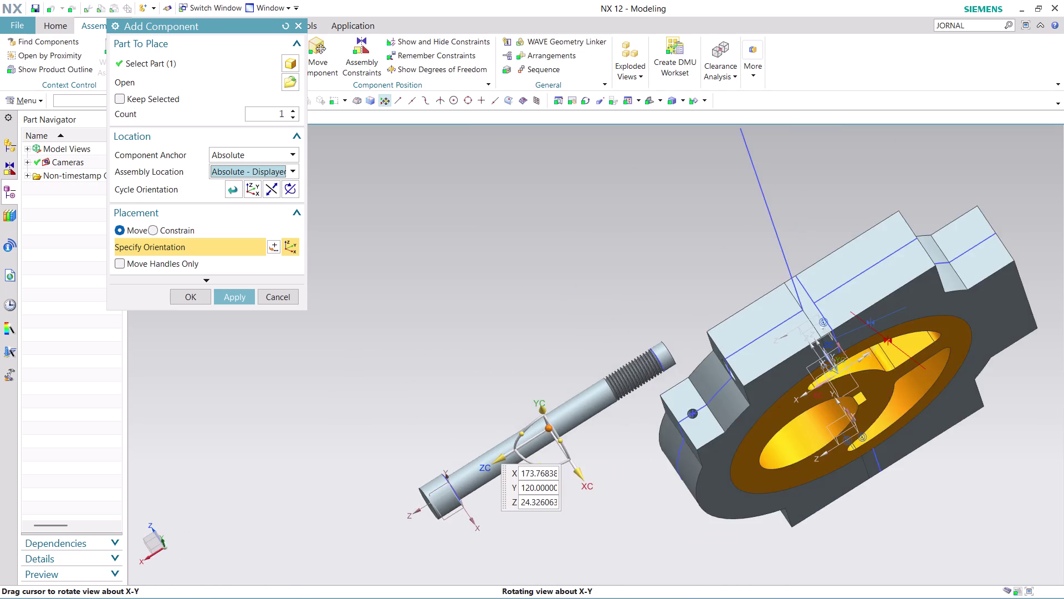
middle_drag(634, 355, 650, 384)
scroll(down, 3)
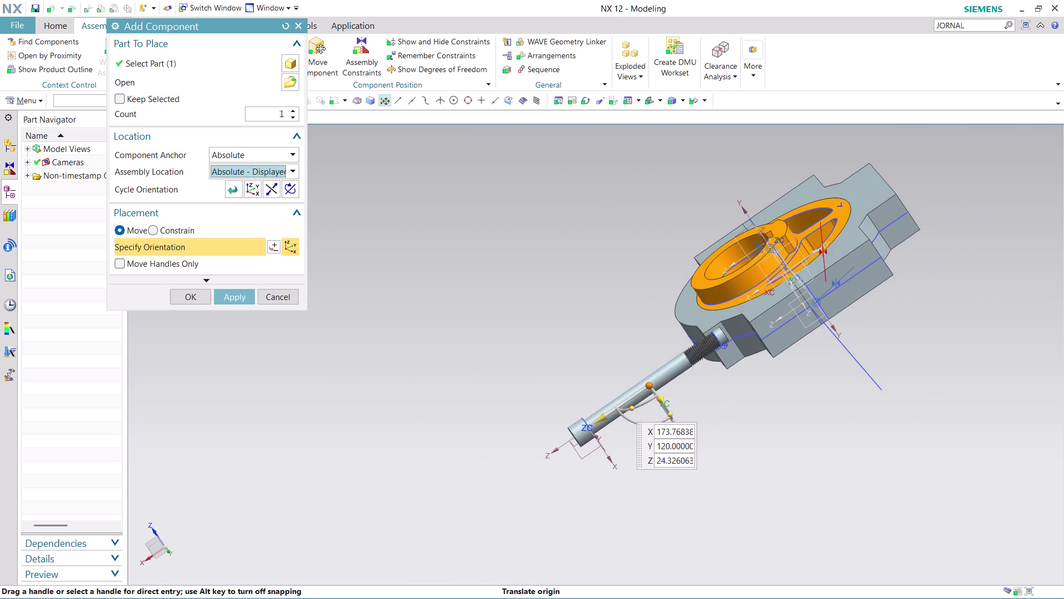
scroll(up, 3)
middle_click(859, 368)
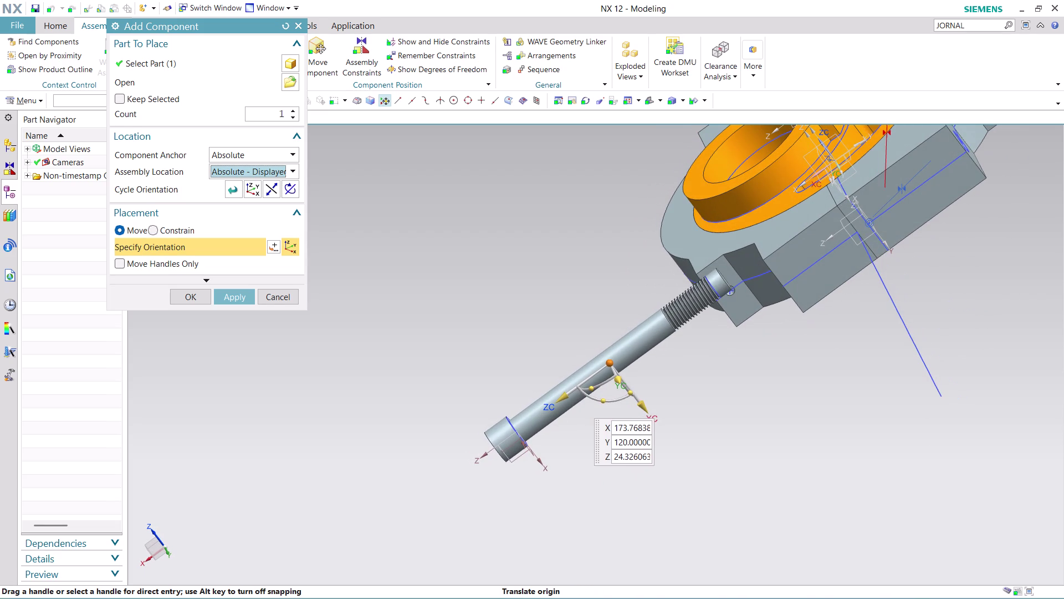
scroll(up, 3)
scroll(down, 3)
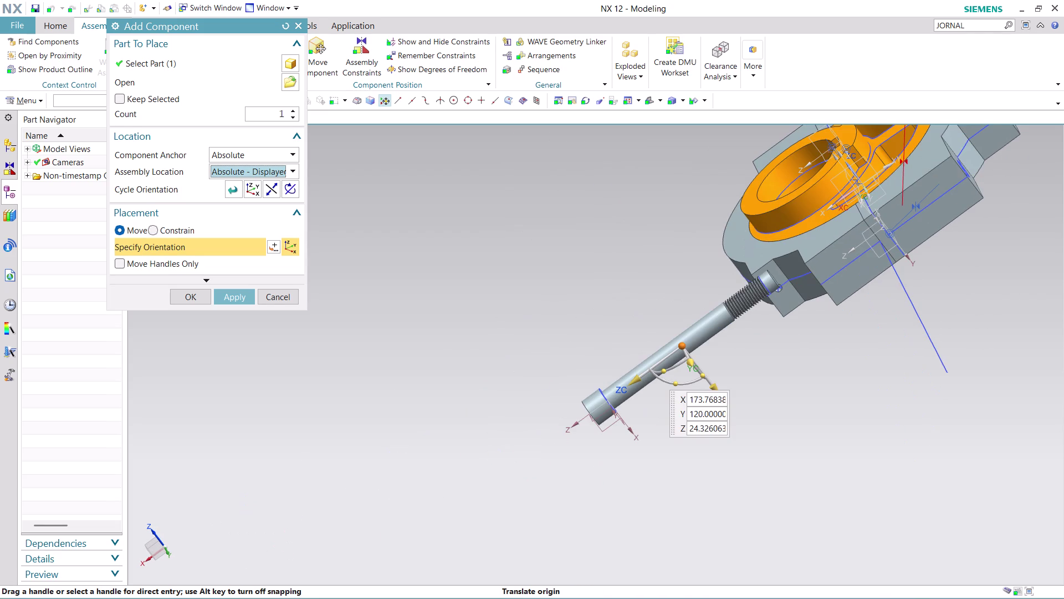
click(194, 296)
Start a Concentric assembly constraint and pick the screw's first circular edge.
middle_drag(772, 476, 755, 462)
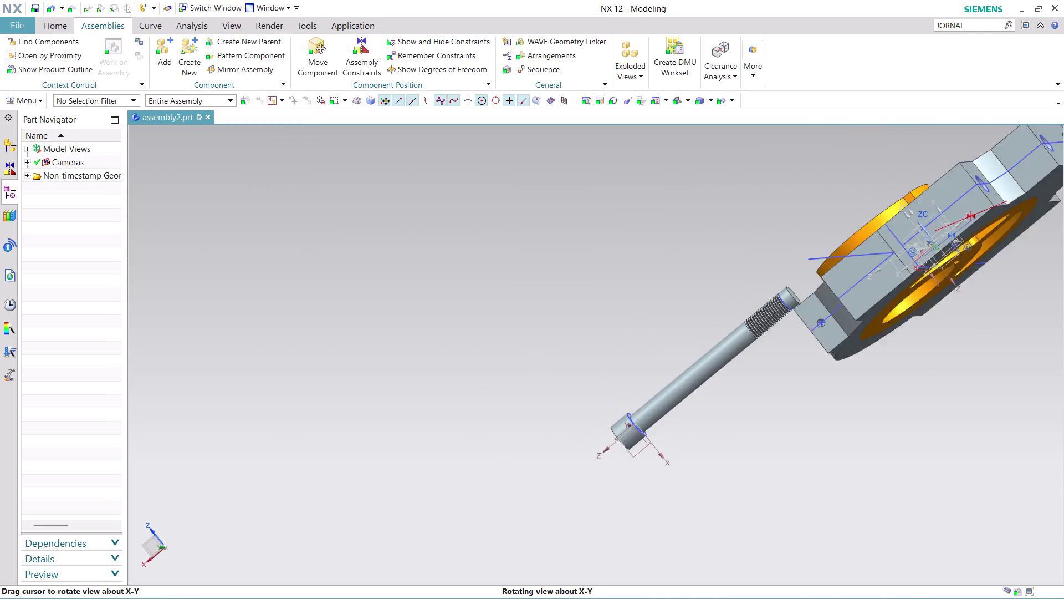
middle_drag(754, 462, 723, 486)
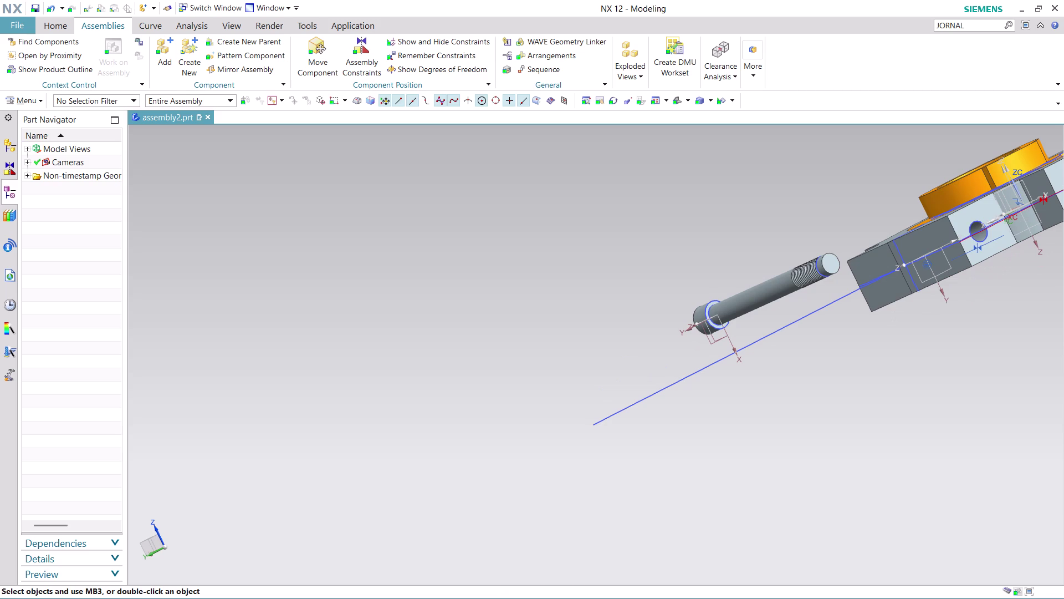
scroll(up, 3)
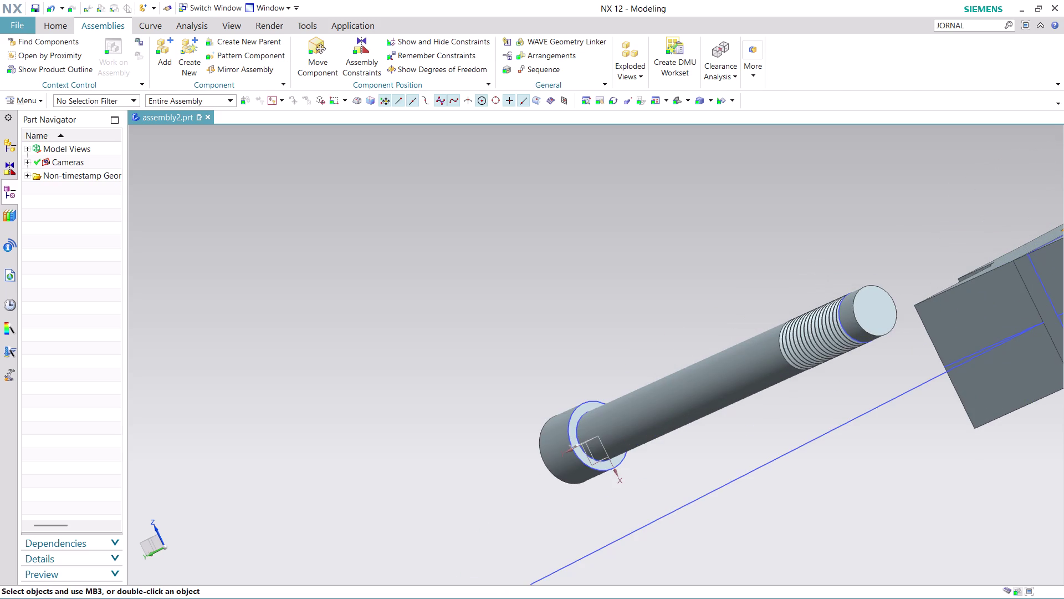
click(354, 53)
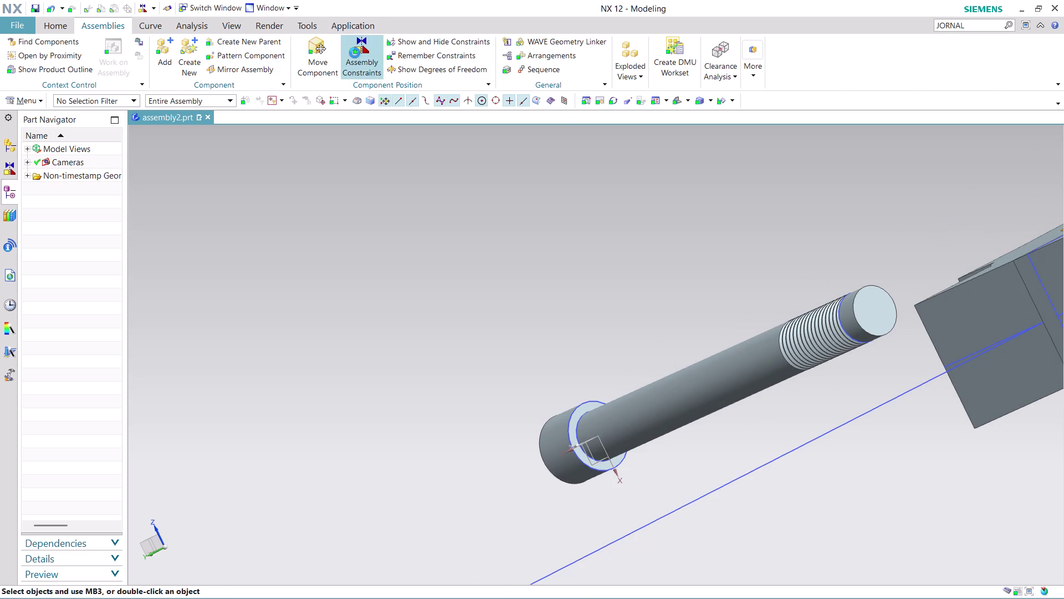
click(587, 452)
scroll(down, 3)
Pick the base block's hole edge to center the screw bolt concentrically.
scroll(up, 3)
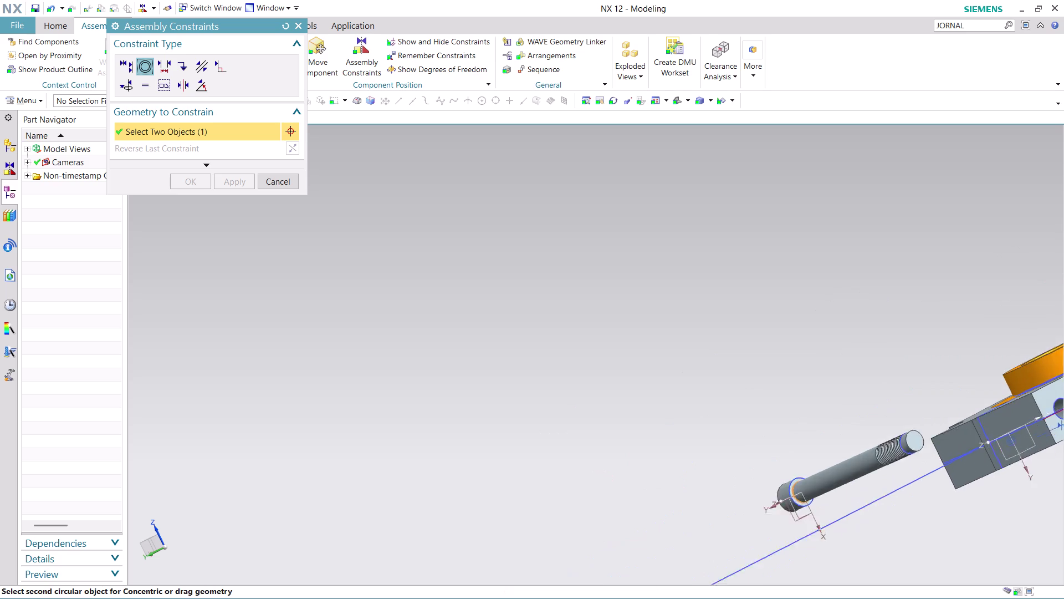
scroll(up, 3)
scroll(down, 3)
middle_drag(1007, 504, 765, 482)
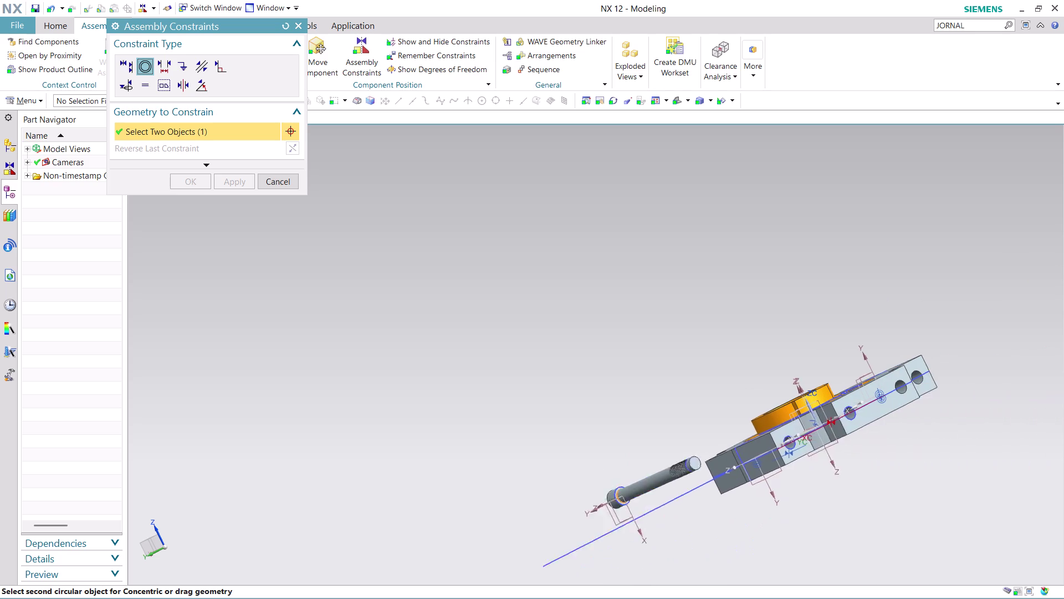
middle_drag(764, 483, 585, 445)
middle_drag(760, 496, 834, 447)
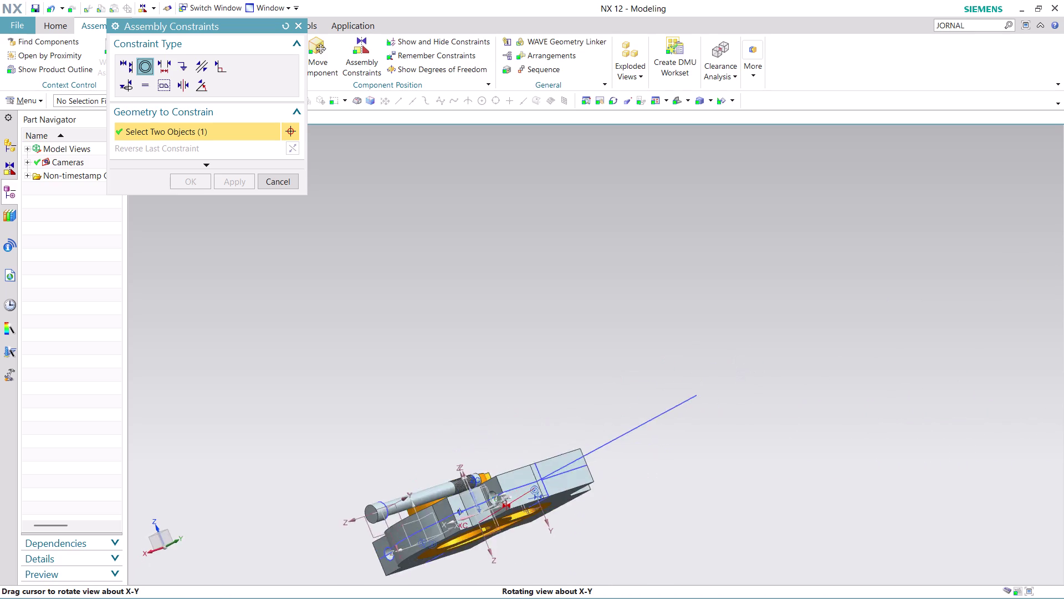
middle_drag(834, 447, 841, 455)
scroll(up, 3)
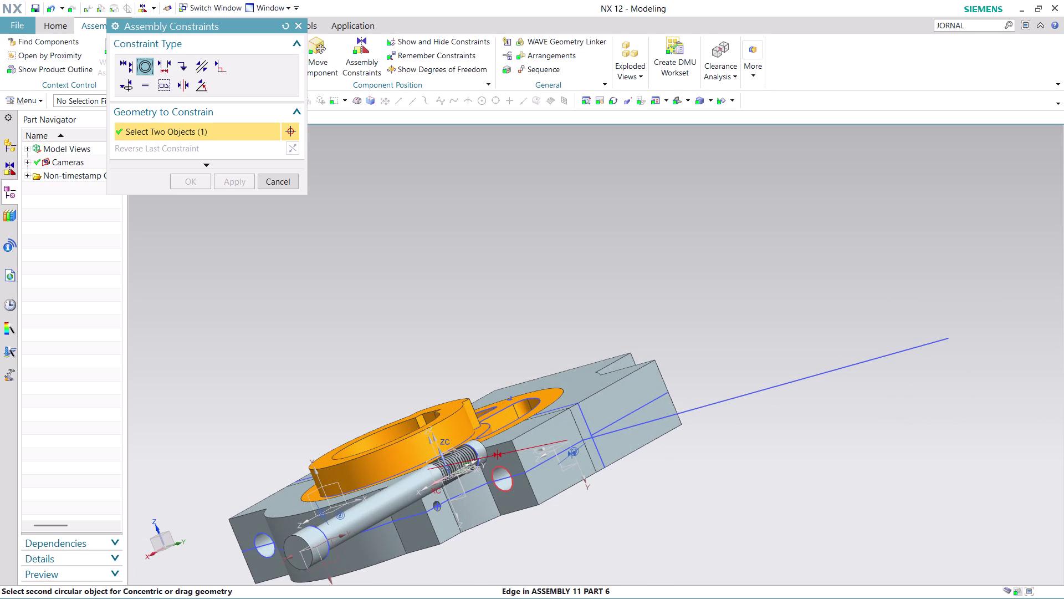
click(505, 494)
Review the seated screw from several angles and finish the concentric constraint.
middle_drag(693, 518, 650, 522)
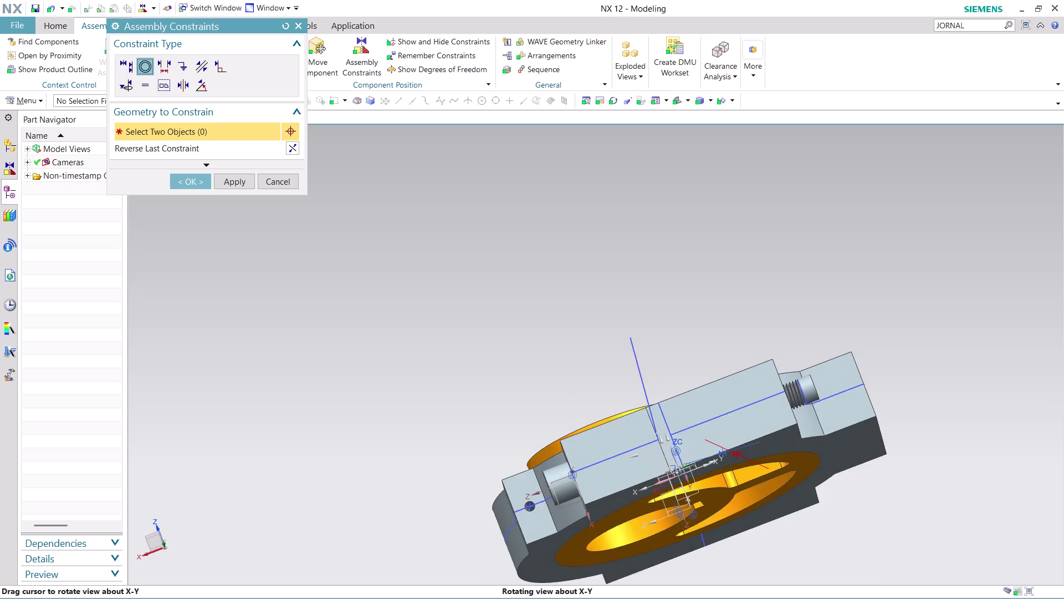
middle_drag(650, 521, 654, 551)
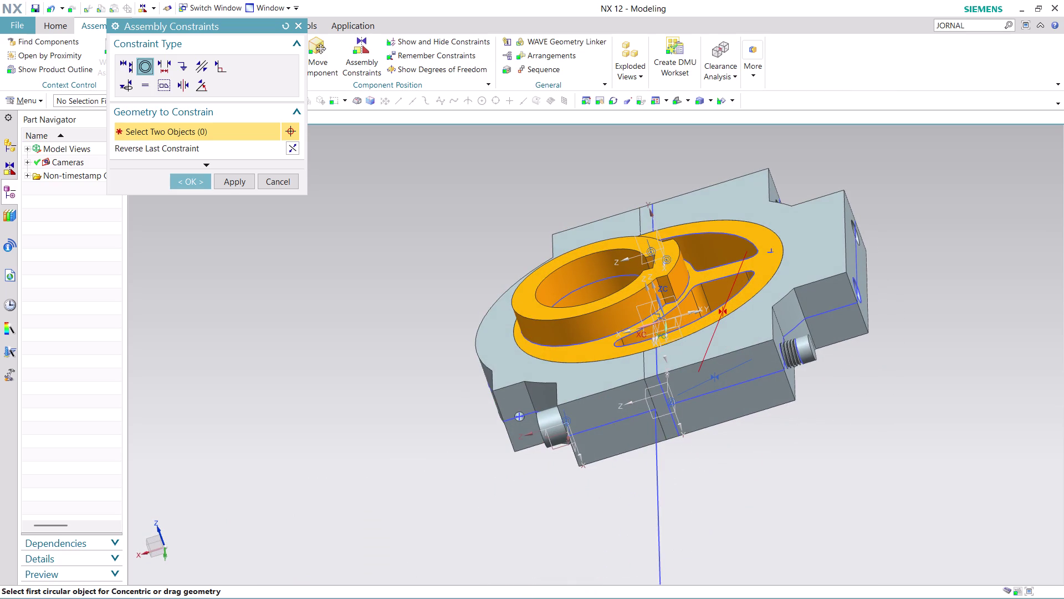
scroll(up, 3)
scroll(down, 3)
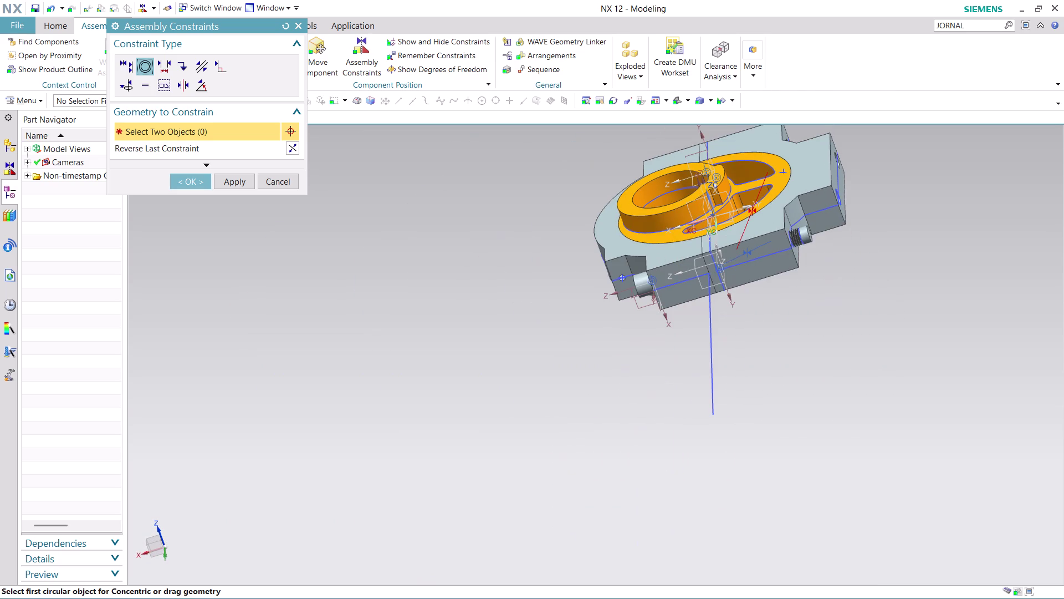
scroll(down, 3)
scroll(down, 3)
middle_drag(908, 199, 794, 285)
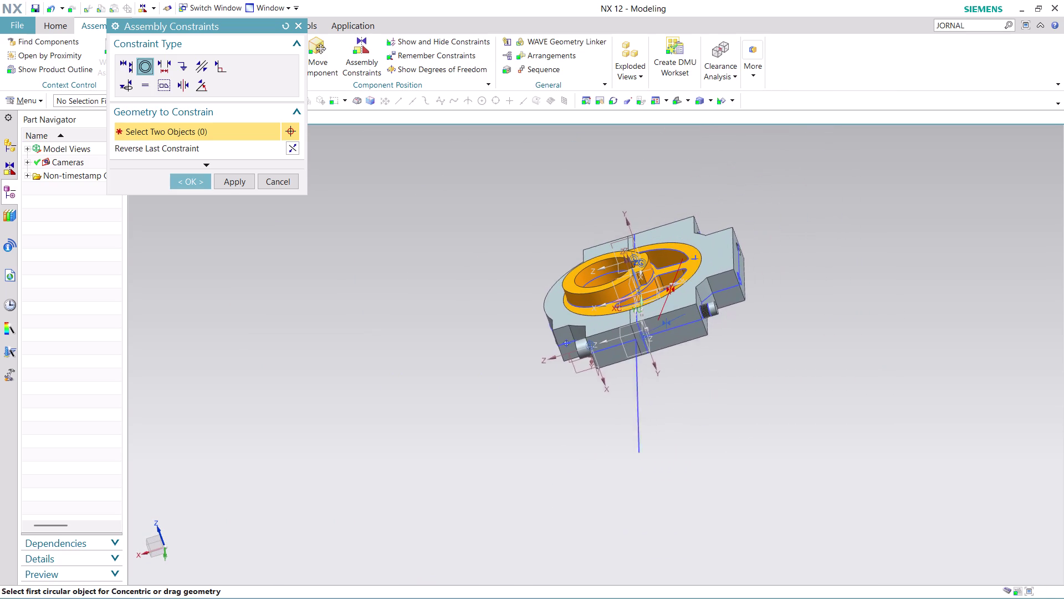
middle_drag(794, 285, 741, 314)
scroll(up, 3)
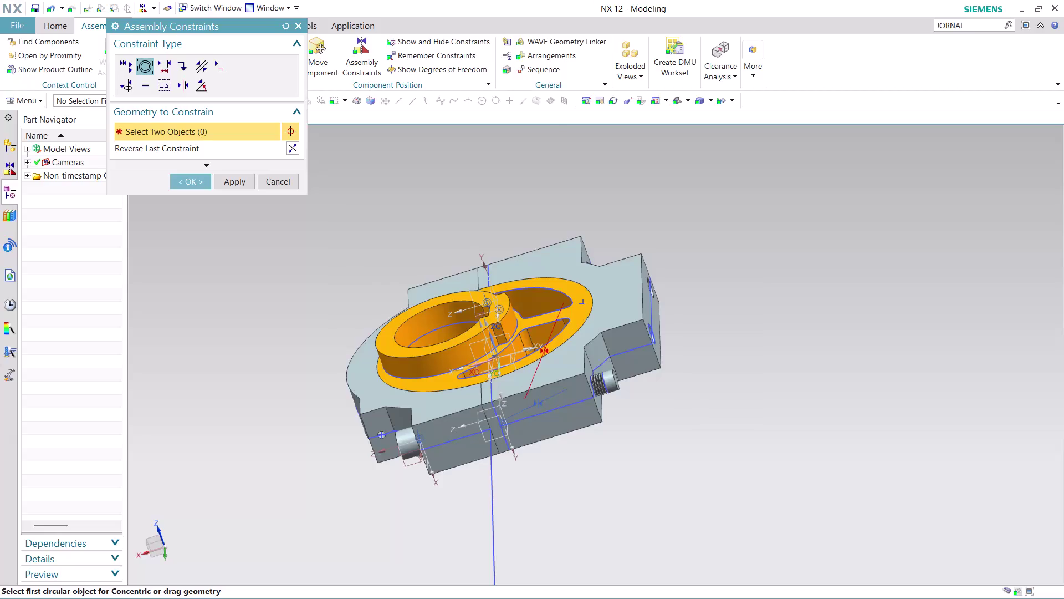
scroll(up, 3)
click(200, 188)
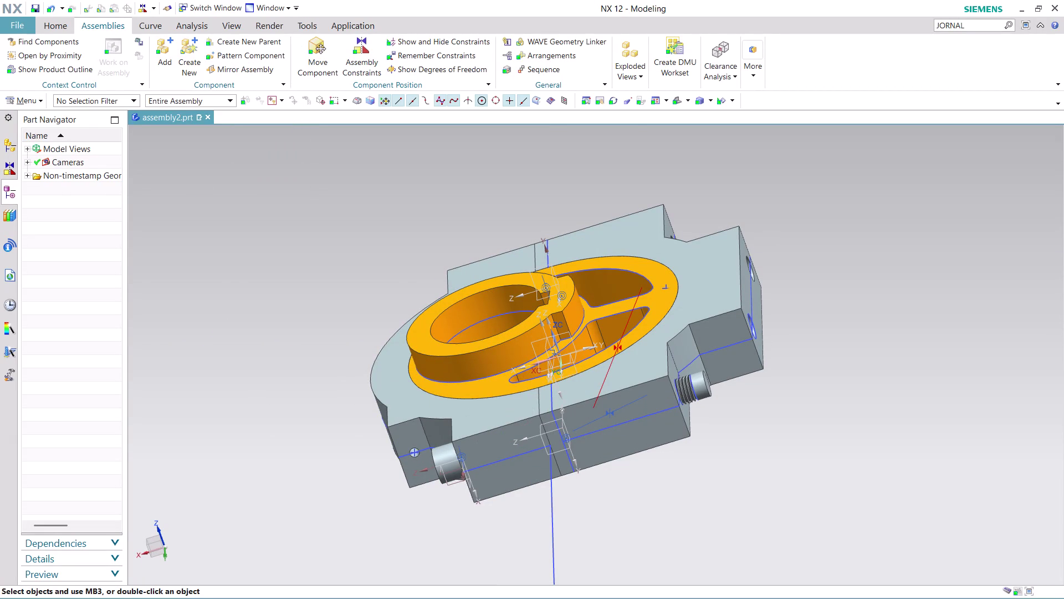
scroll(up, 3)
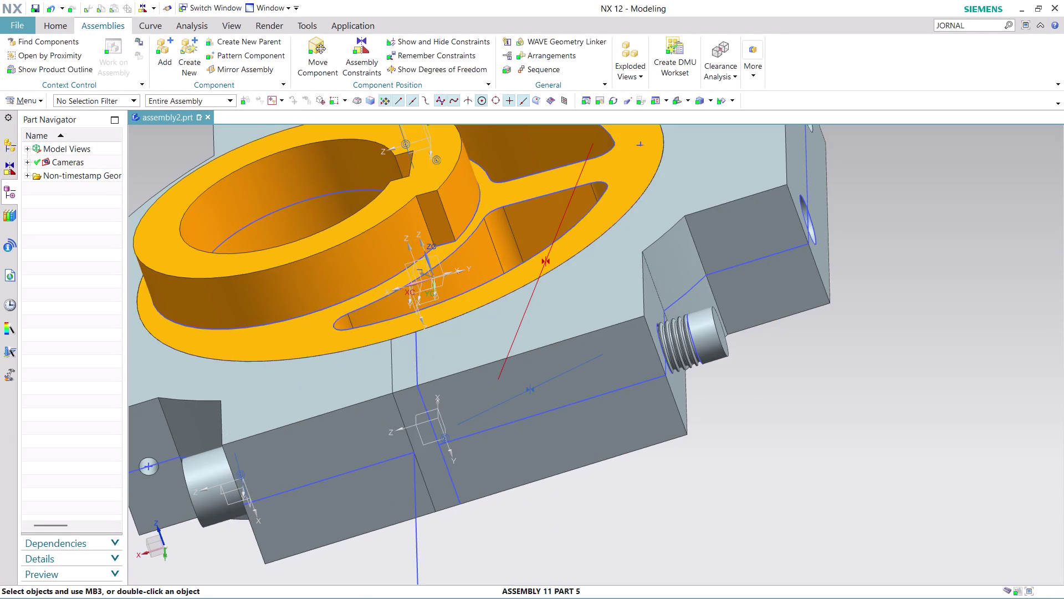
click(162, 51)
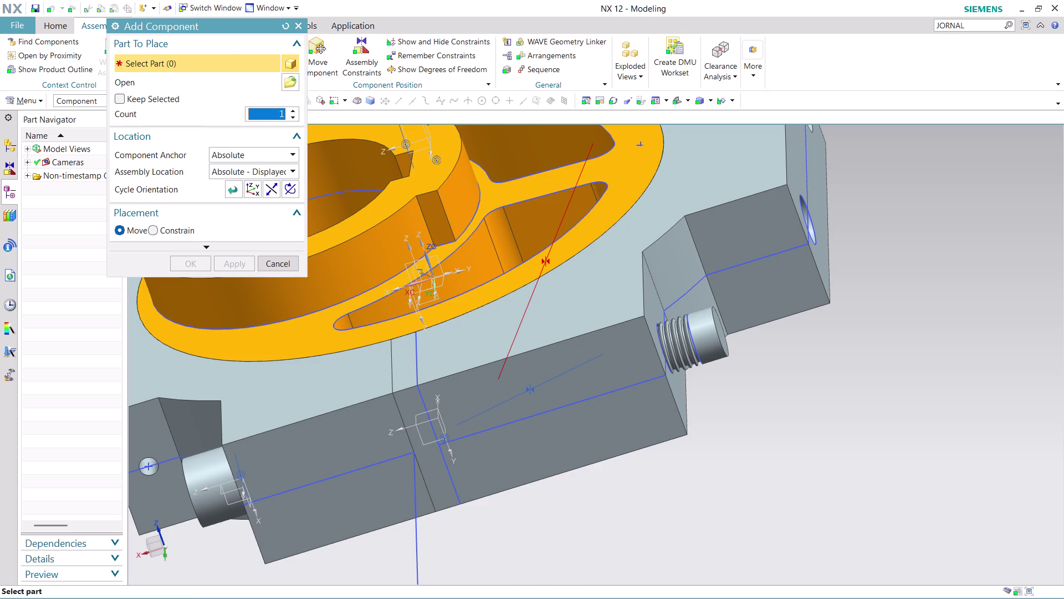
Open the Part Name browser and scroll through the available part files.
middle_drag(743, 450, 745, 443)
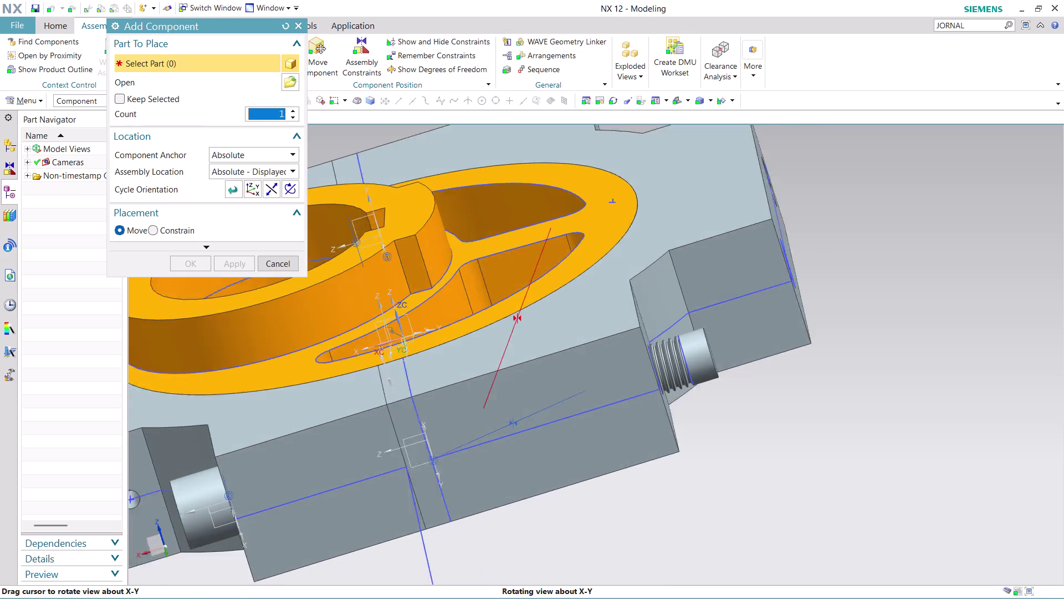
middle_drag(745, 443, 742, 445)
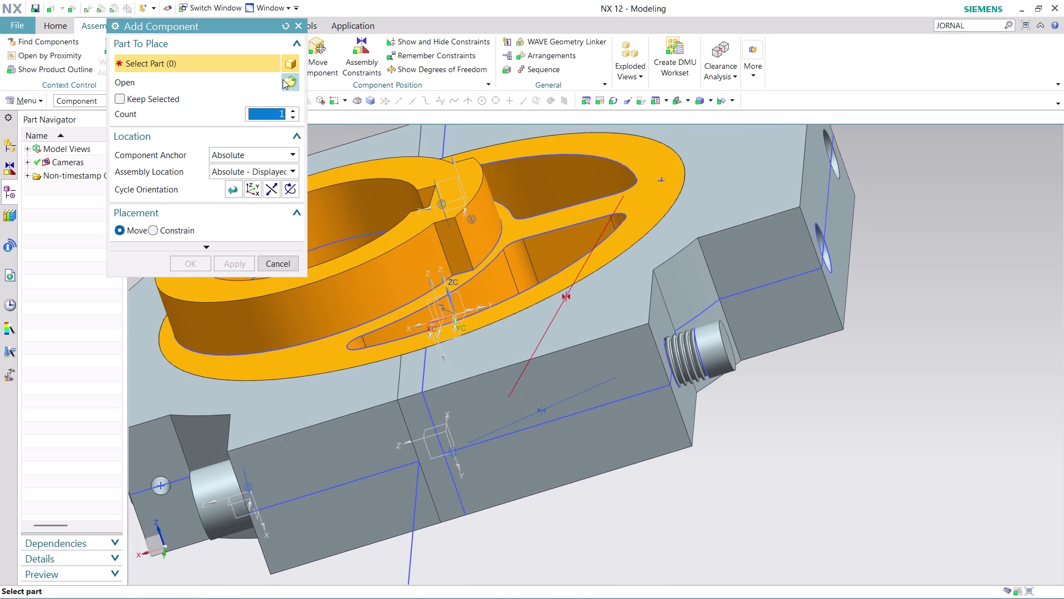
click(283, 79)
scroll(down, 3)
scroll(down, 3)
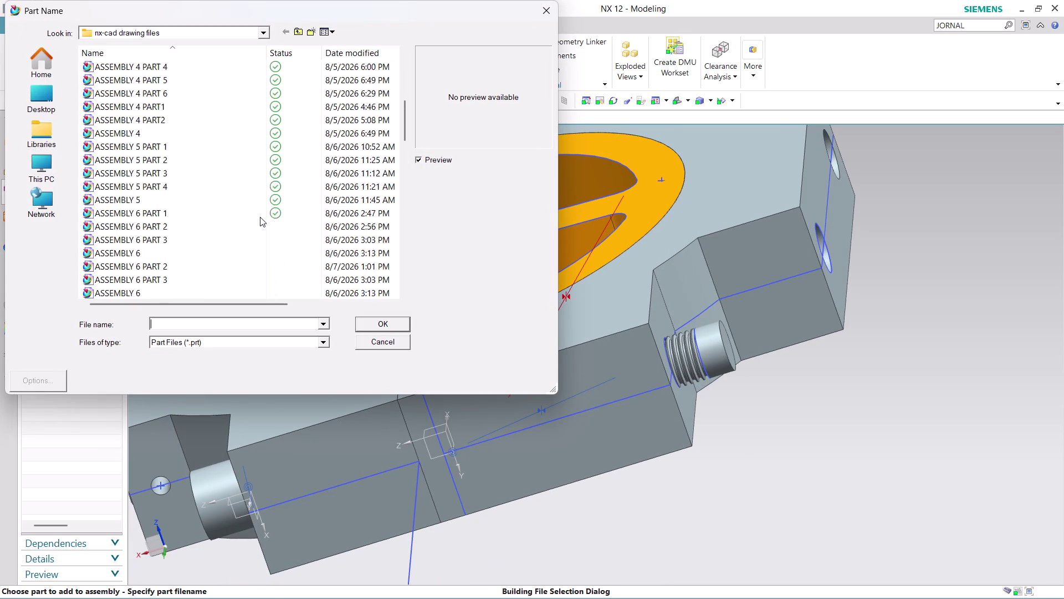
scroll(down, 3)
scroll(down, 3)
scroll(down, 3)
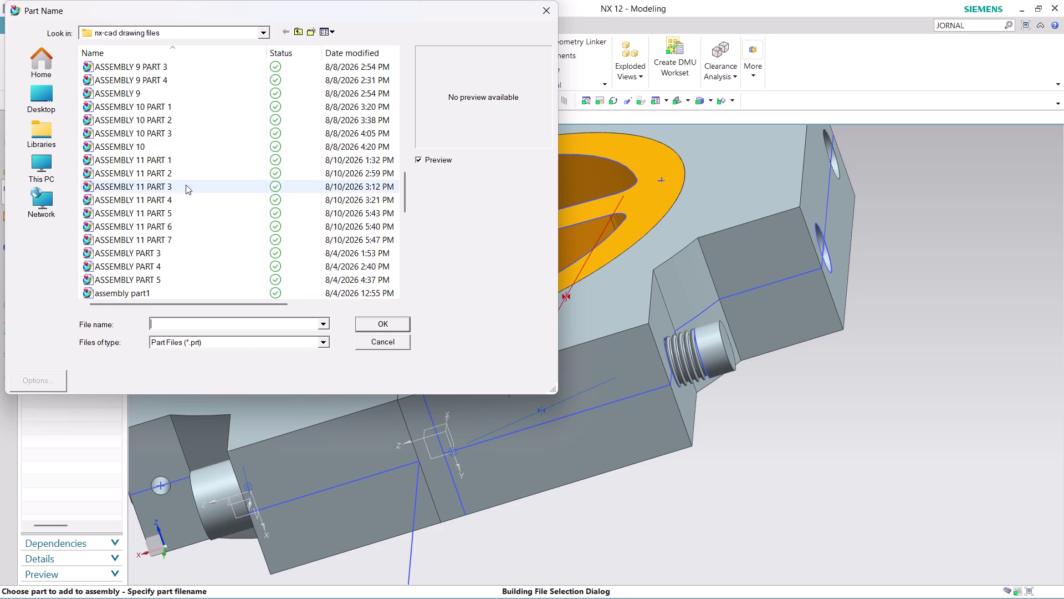
Preview ASSEMBLY 11 PART 3 and PART 4, then select and confirm ASSEMBLY 11 PART 7.
click(182, 199)
click(180, 191)
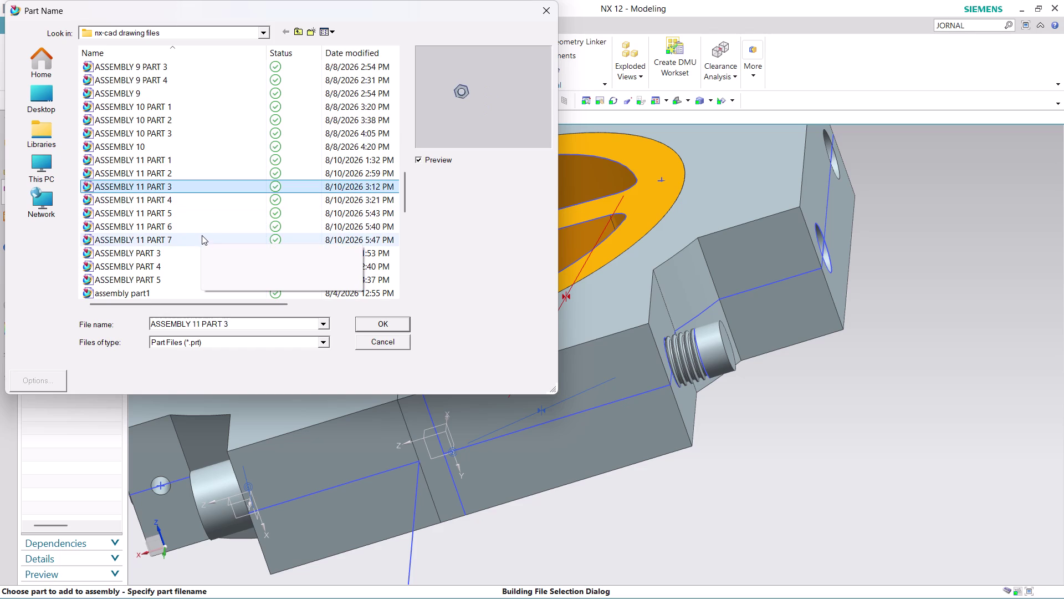
click(165, 269)
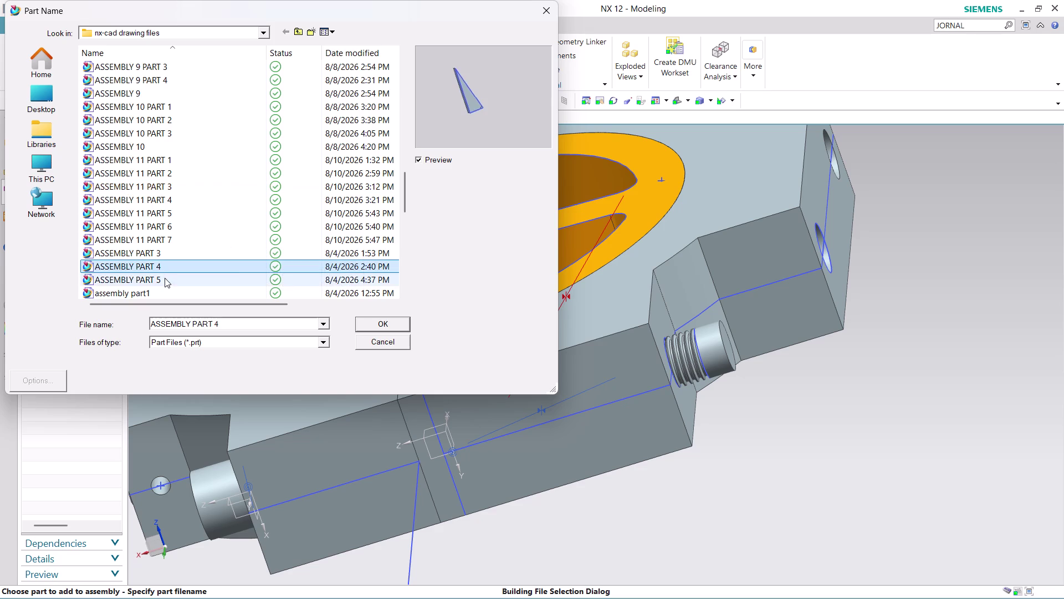
click(177, 235)
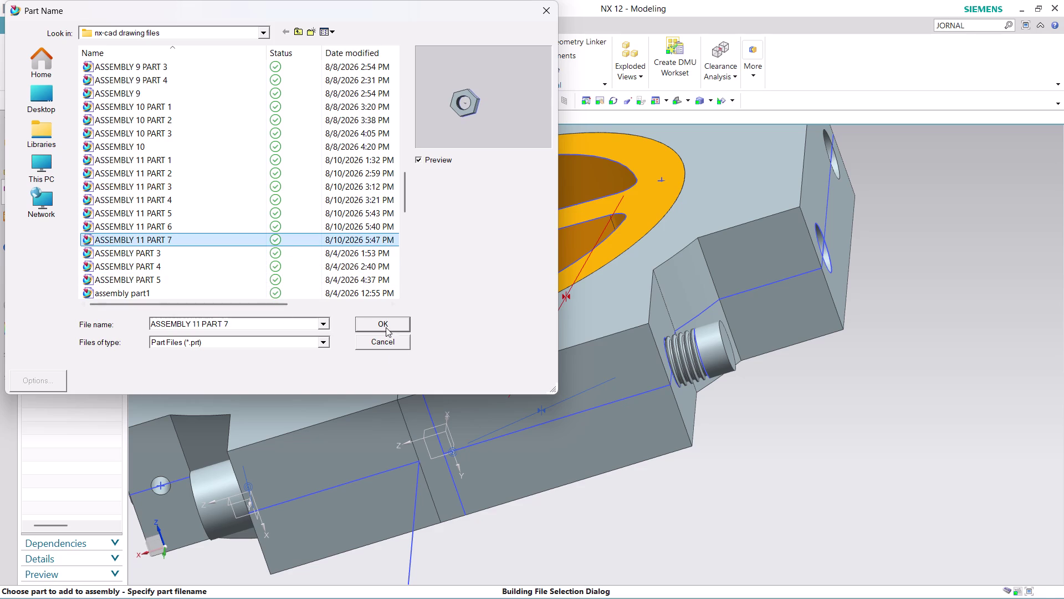
click(385, 321)
scroll(down, 3)
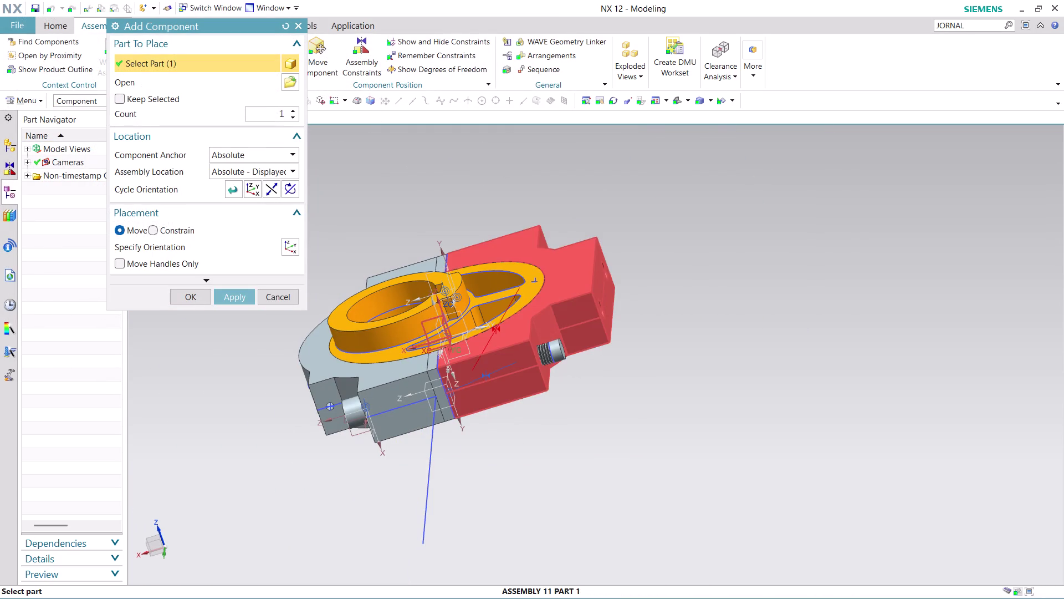
Position the hex nut relative to the work part and raise it above the block.
click(286, 171)
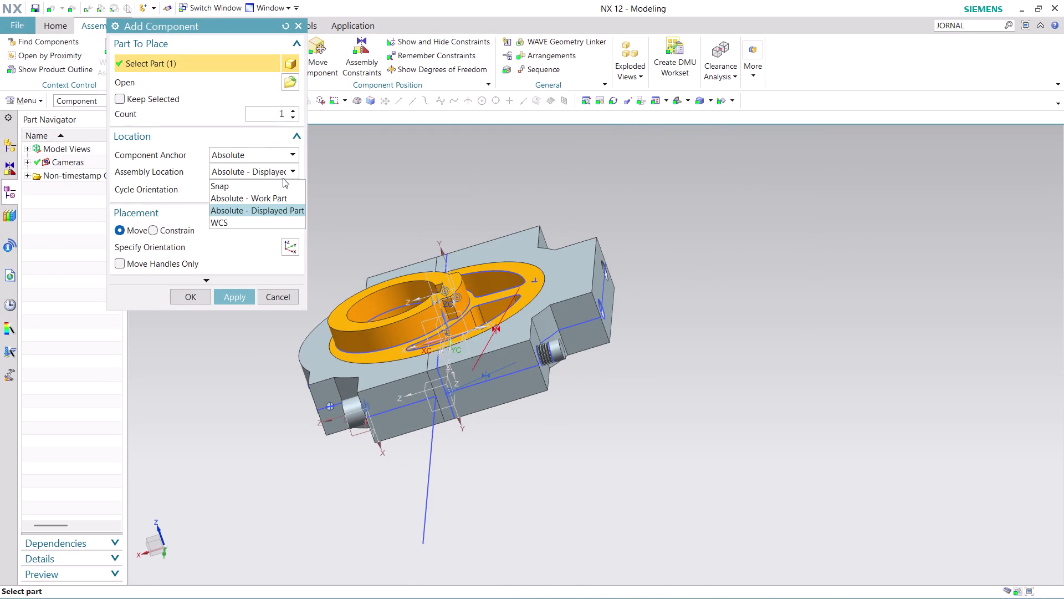
click(278, 198)
drag(434, 286, 431, 278)
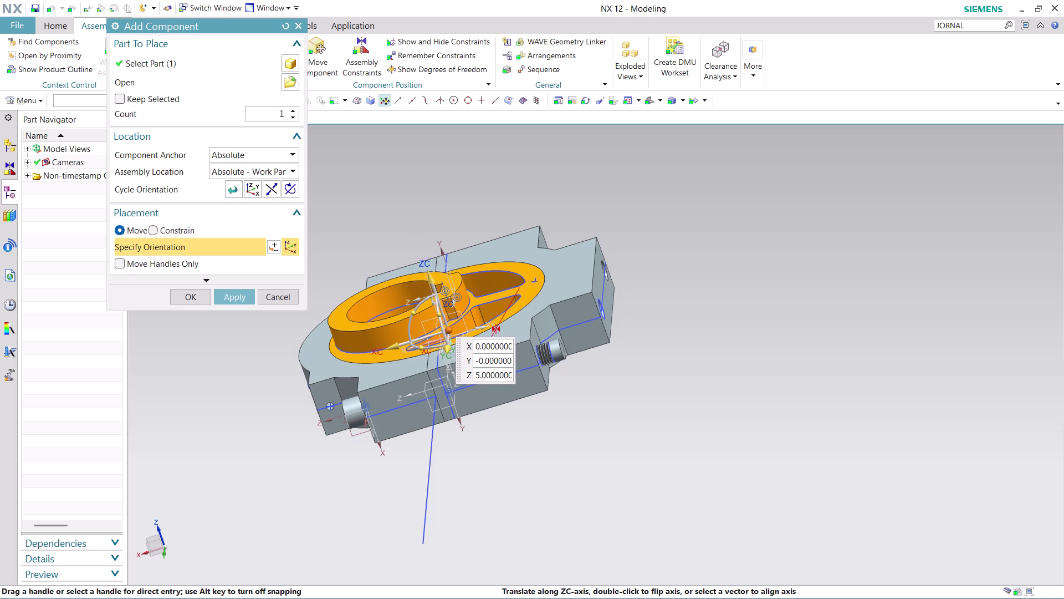
drag(431, 277, 419, 177)
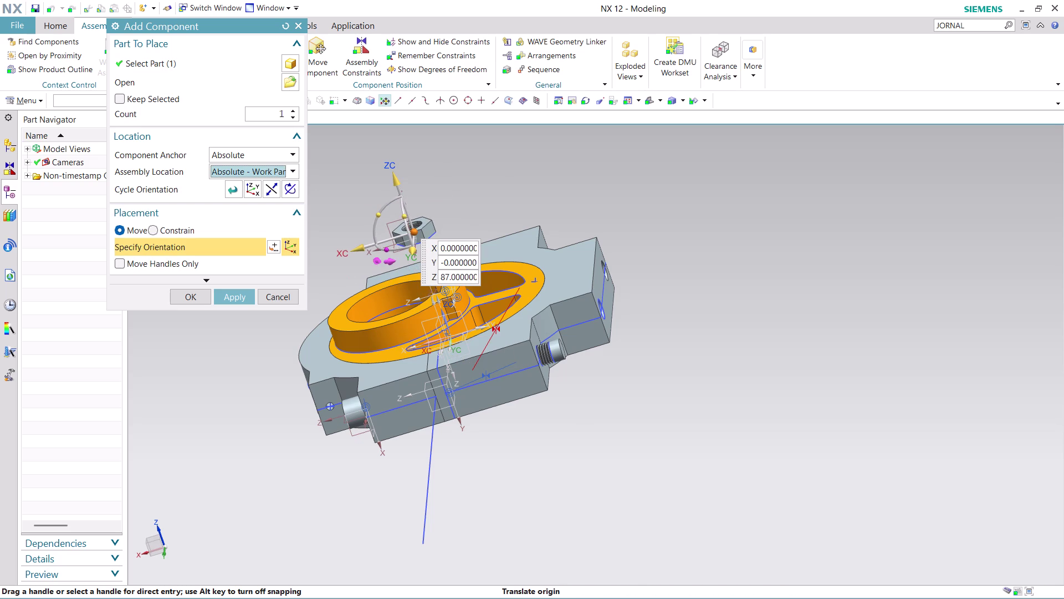
drag(354, 248, 615, 249)
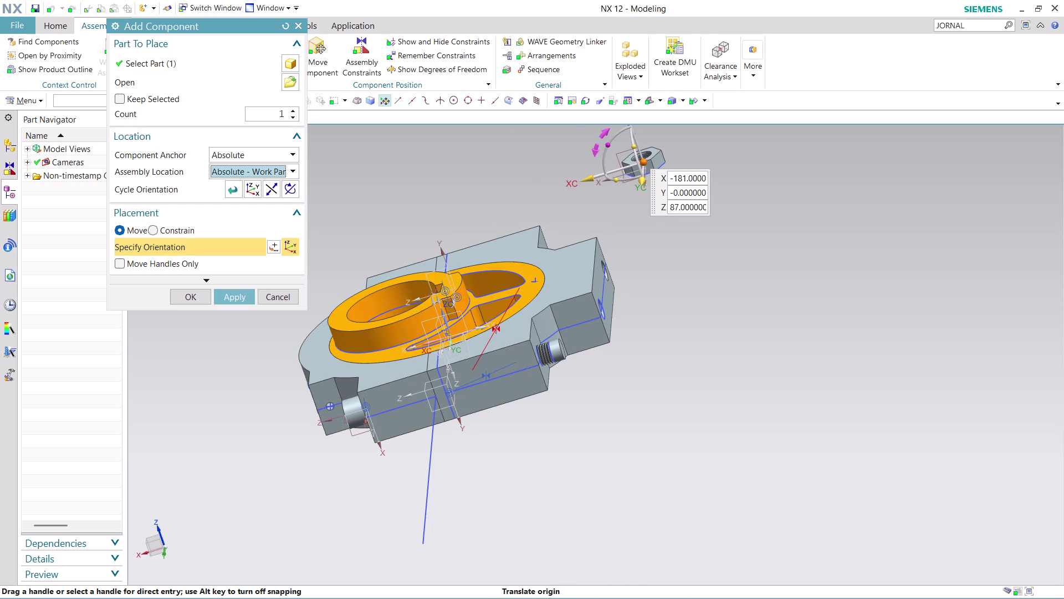
drag(602, 140, 601, 232)
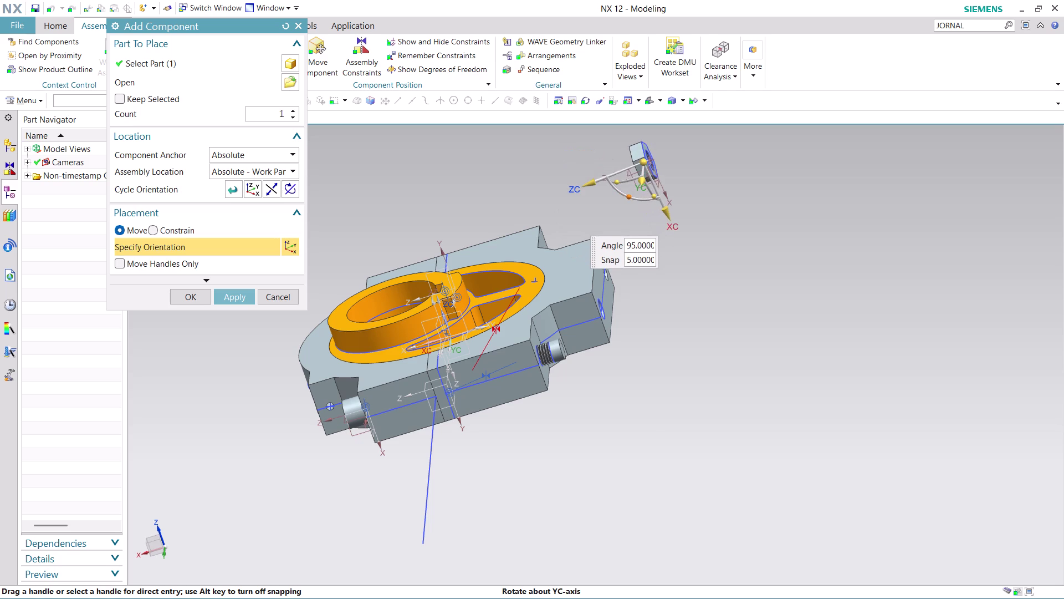
Rotate and slide the nut beside the threaded screw end, then confirm placement.
drag(601, 233, 591, 223)
drag(656, 218, 664, 308)
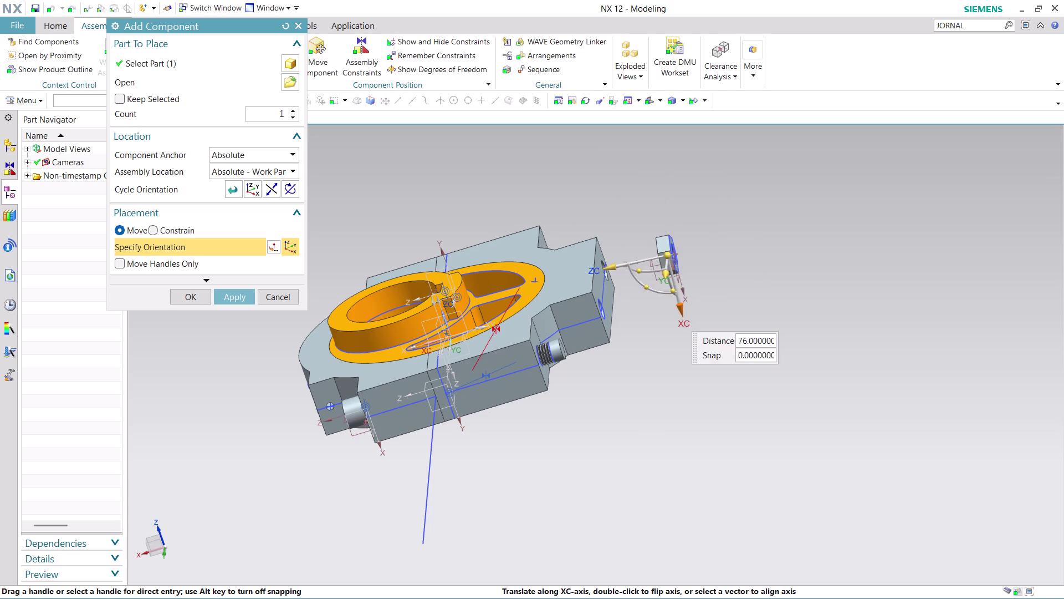
drag(664, 308, 674, 348)
drag(616, 308, 506, 348)
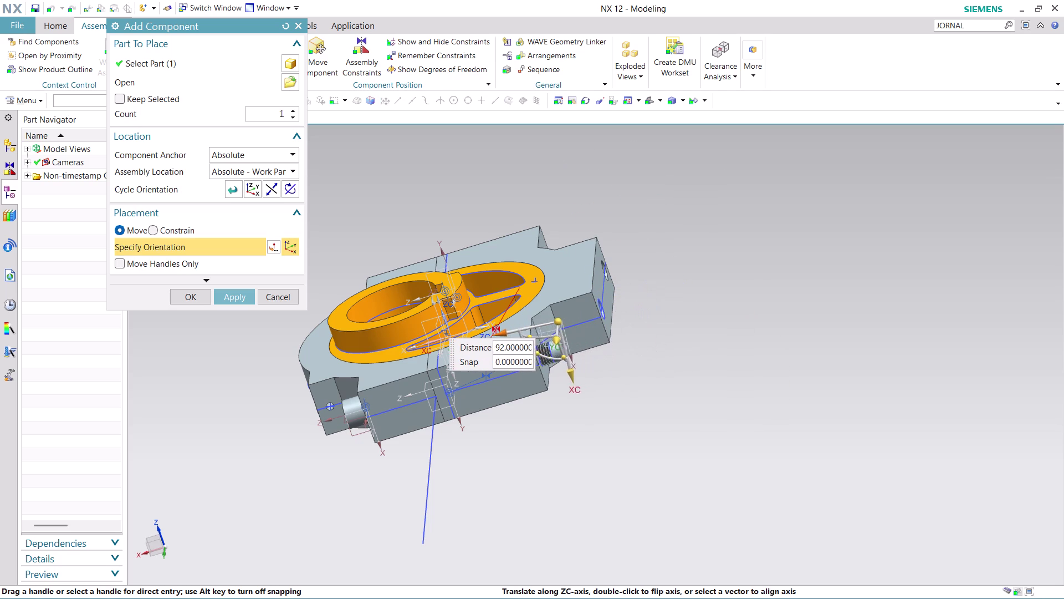
drag(506, 348, 532, 365)
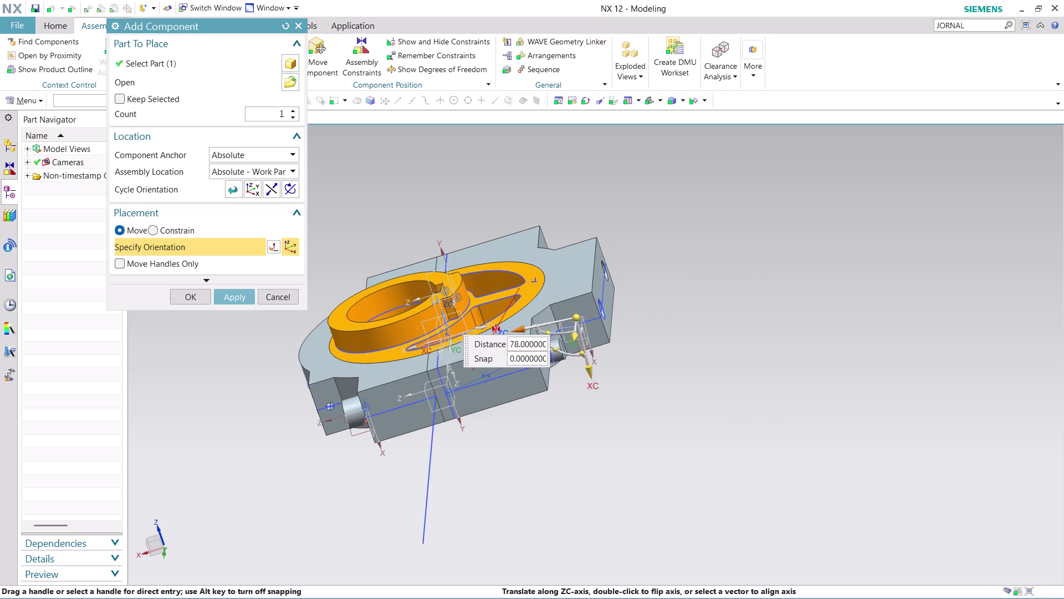
drag(531, 364, 588, 374)
drag(622, 328, 620, 342)
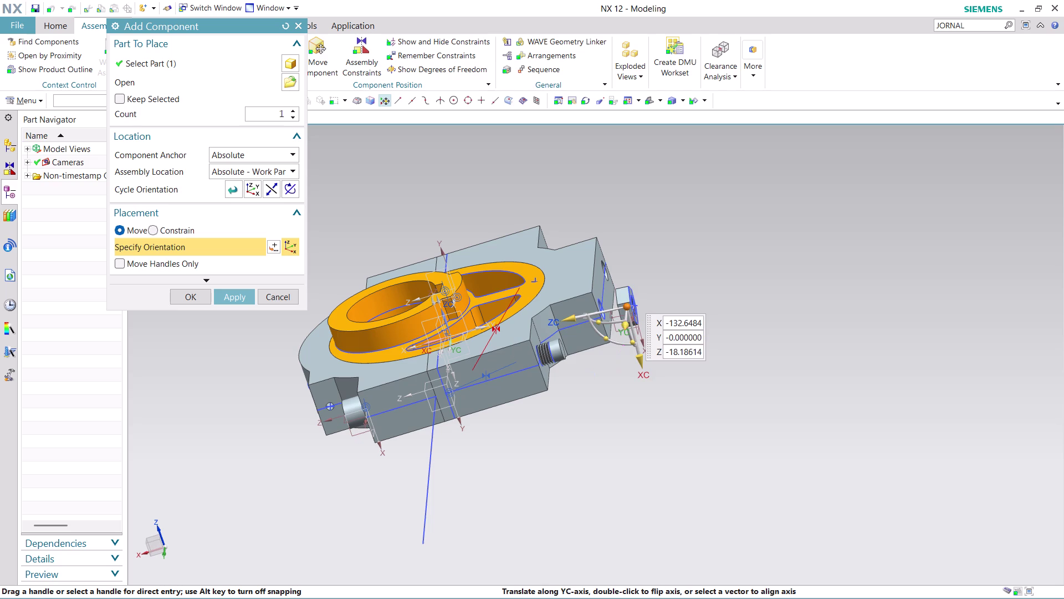
drag(620, 342, 617, 358)
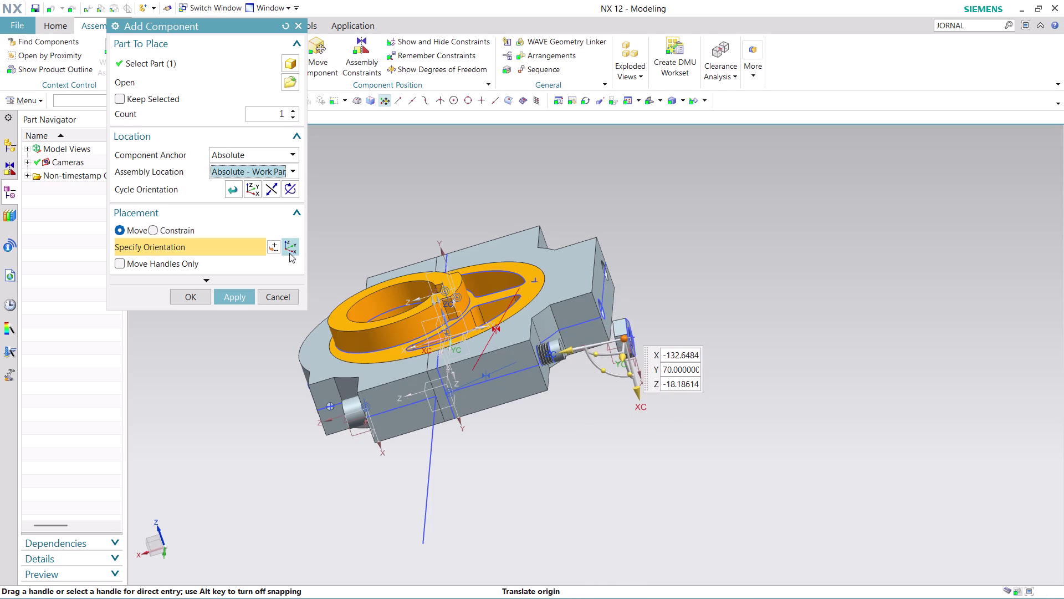
click(188, 297)
scroll(up, 3)
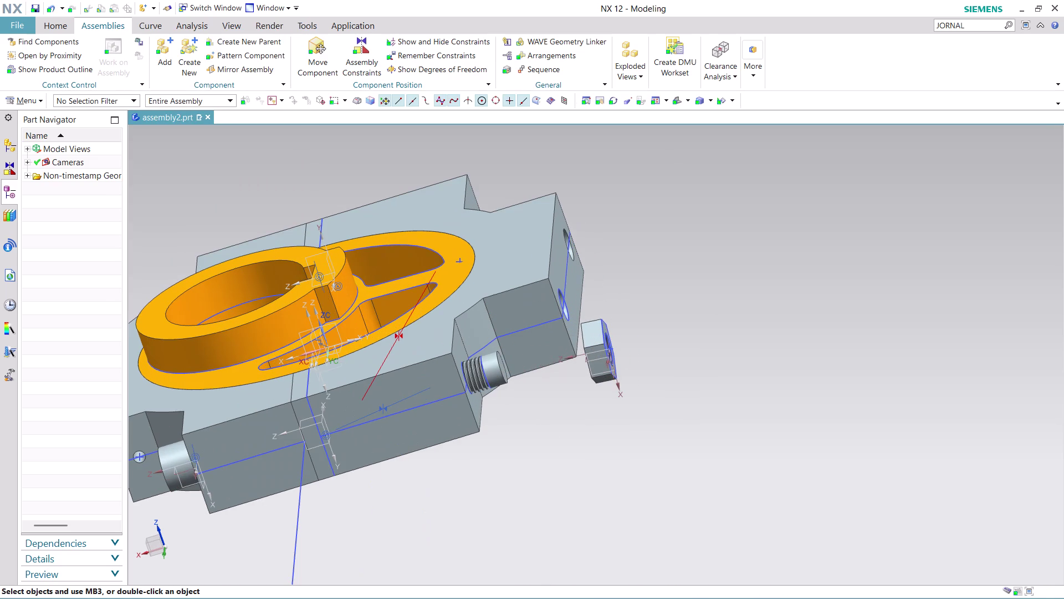
Constrain the hex nut's circular edge concentric to the screw's circular edge.
click(369, 49)
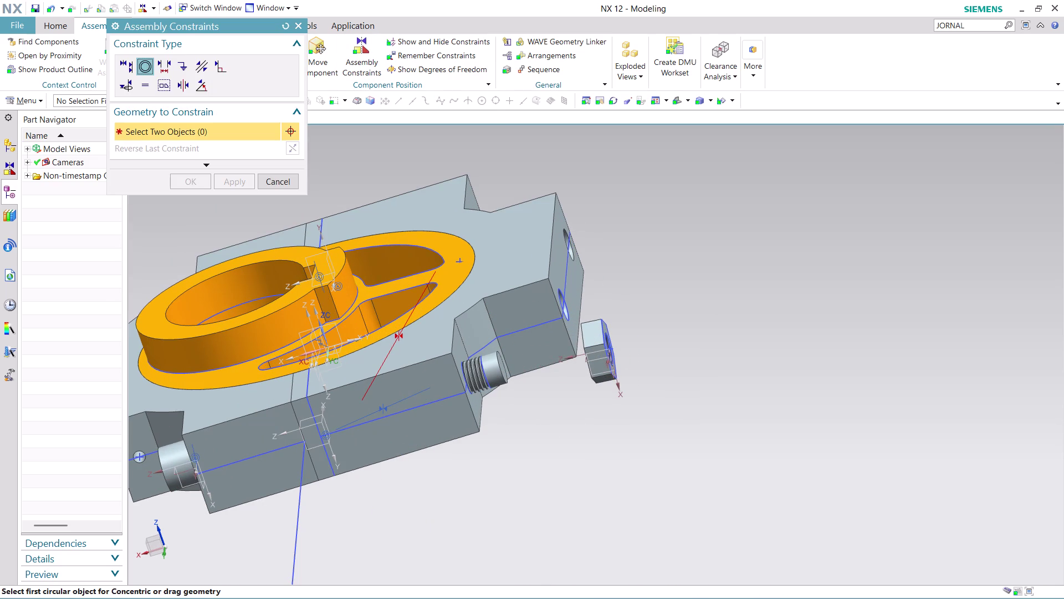
click(462, 378)
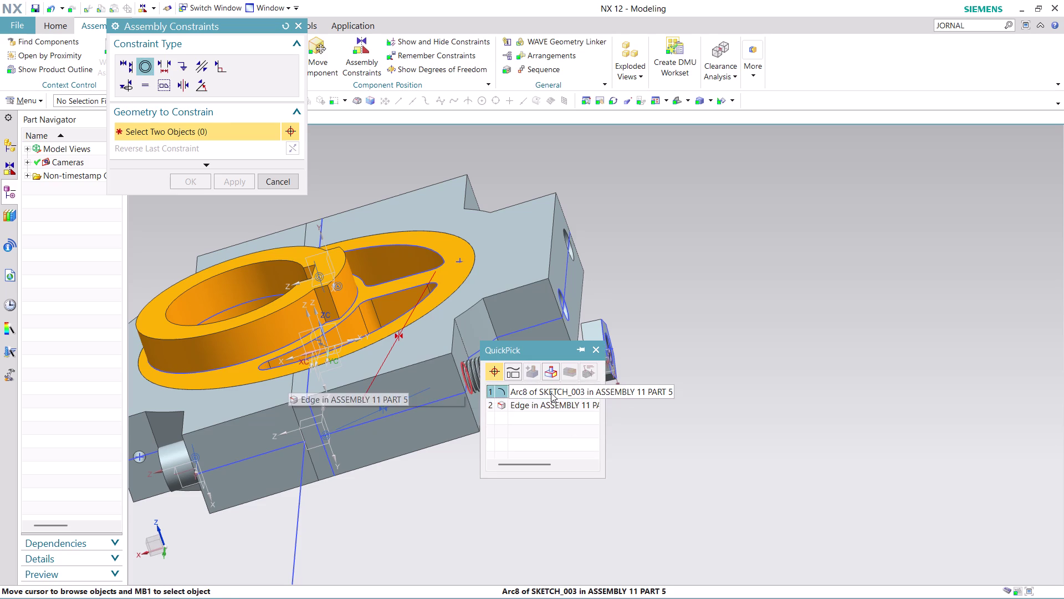
click(551, 392)
middle_drag(601, 417, 623, 399)
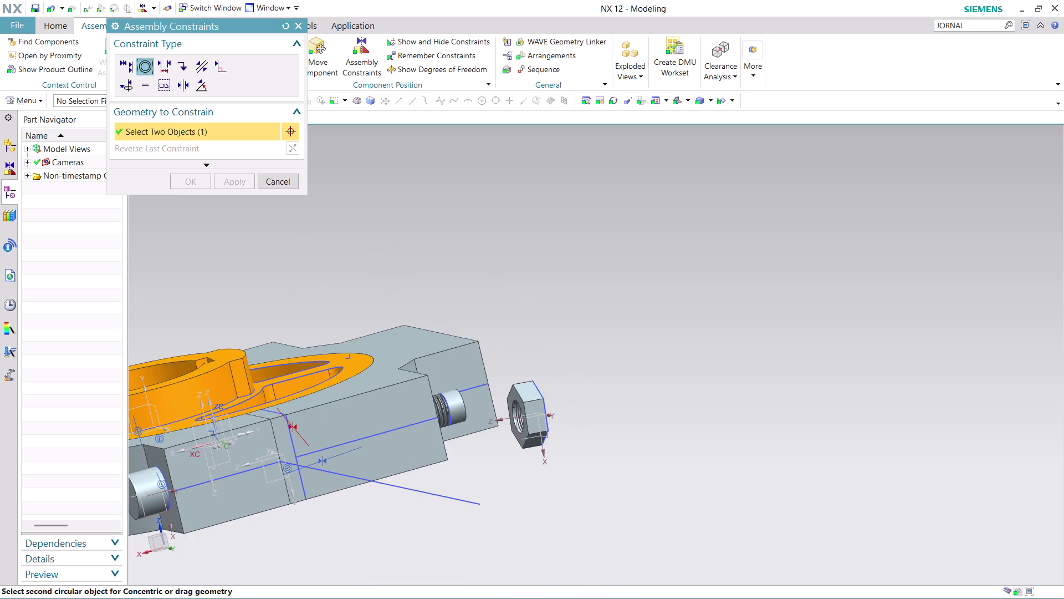
click(519, 432)
middle_drag(573, 412, 555, 418)
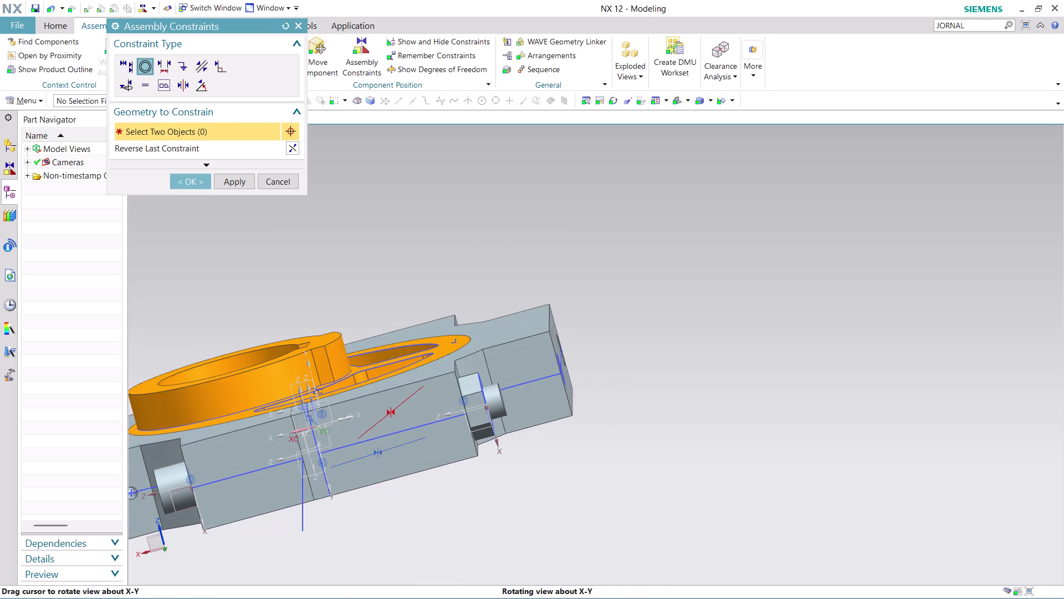
middle_drag(555, 418, 554, 418)
middle_click(554, 418)
scroll(down, 3)
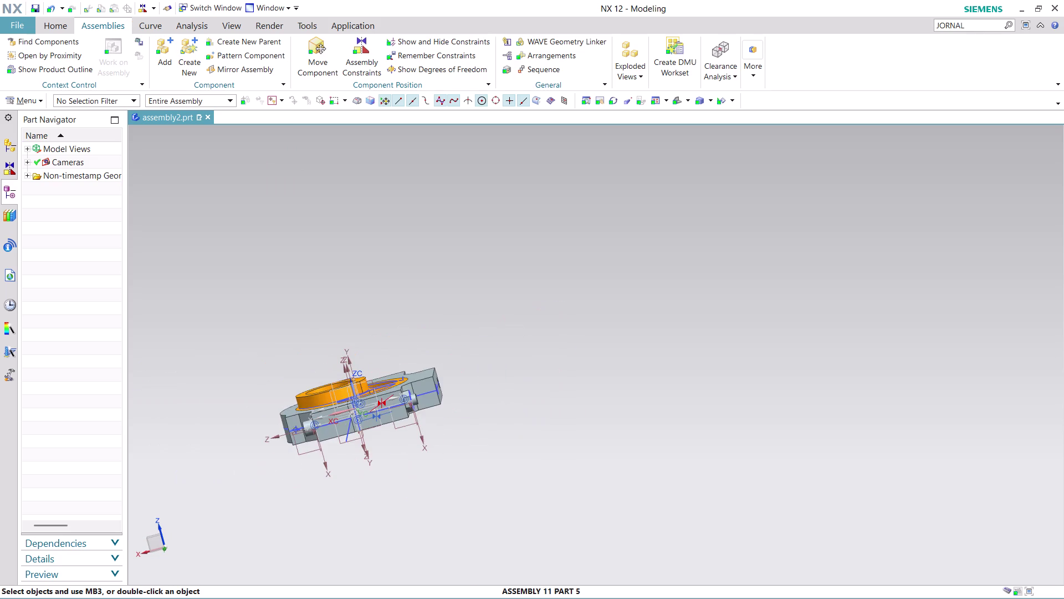
scroll(up, 3)
scroll(up, 3)
middle_drag(781, 458, 777, 461)
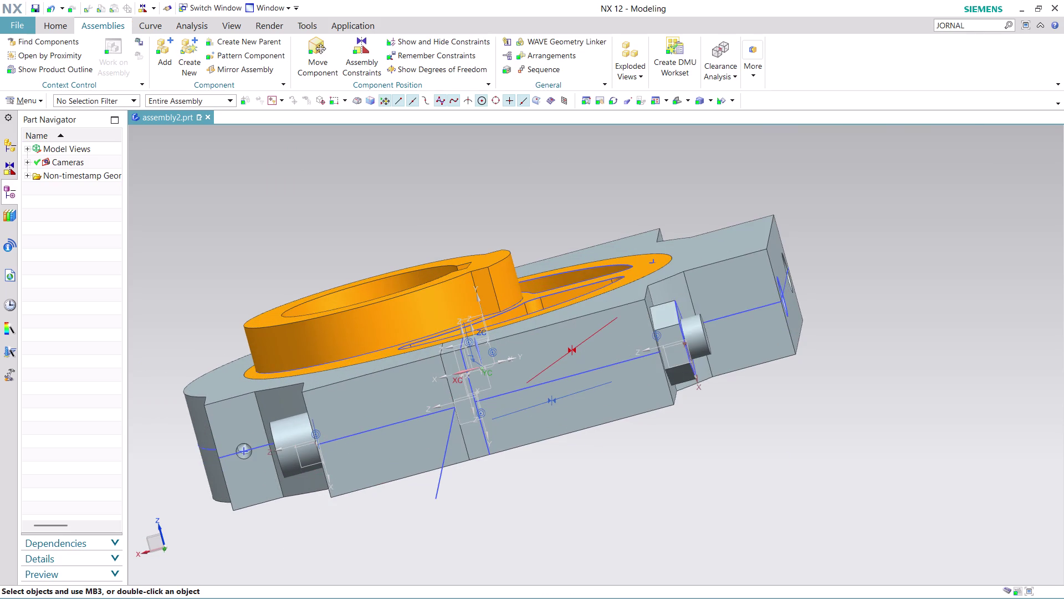
middle_drag(777, 460, 765, 501)
scroll(up, 3)
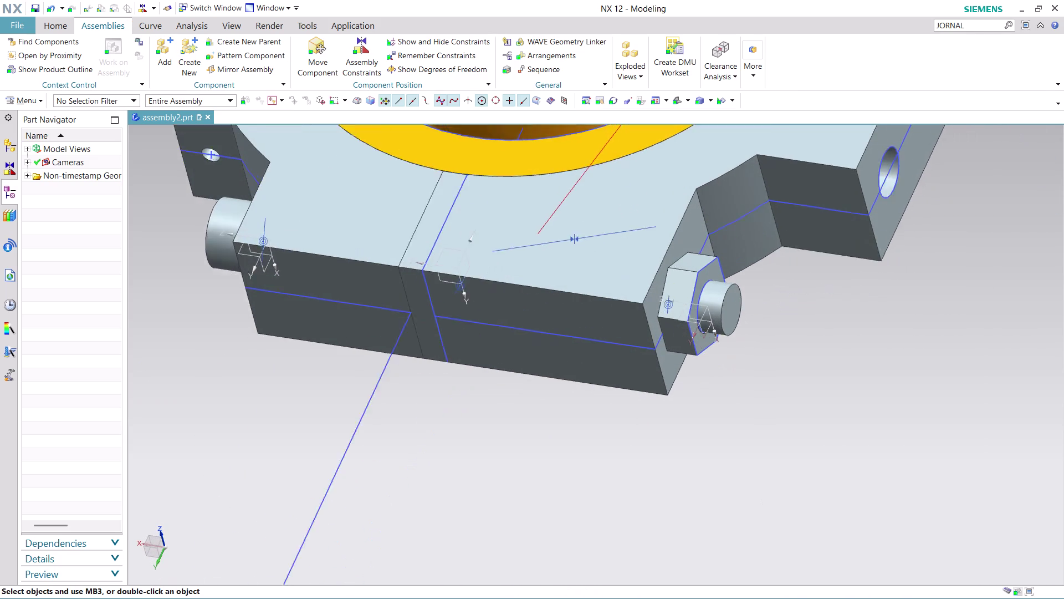
scroll(up, 3)
scroll(down, 3)
scroll(down, 3)
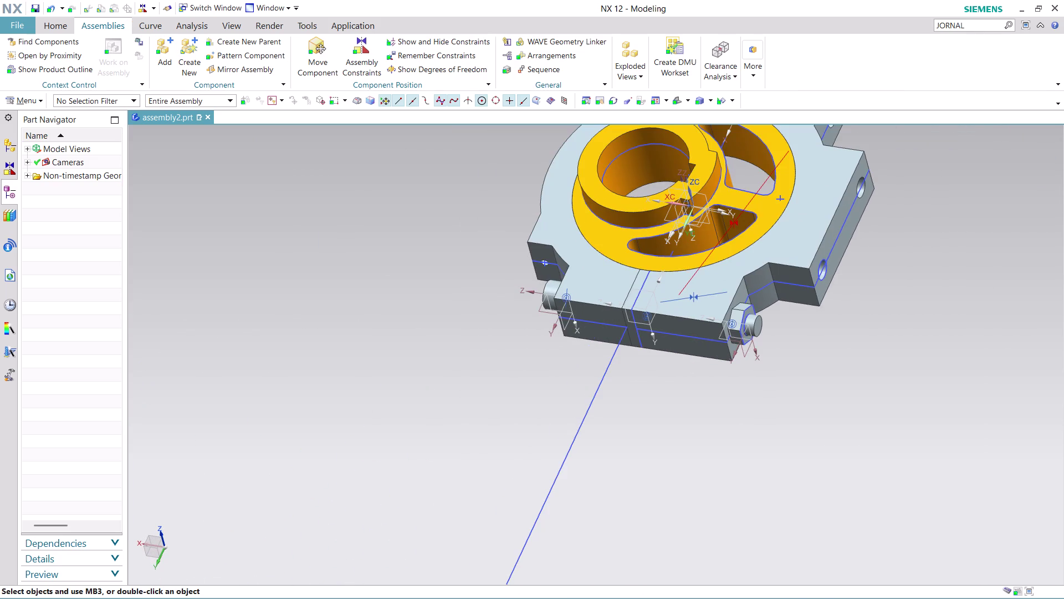
scroll(up, 3)
scroll(down, 3)
scroll(up, 3)
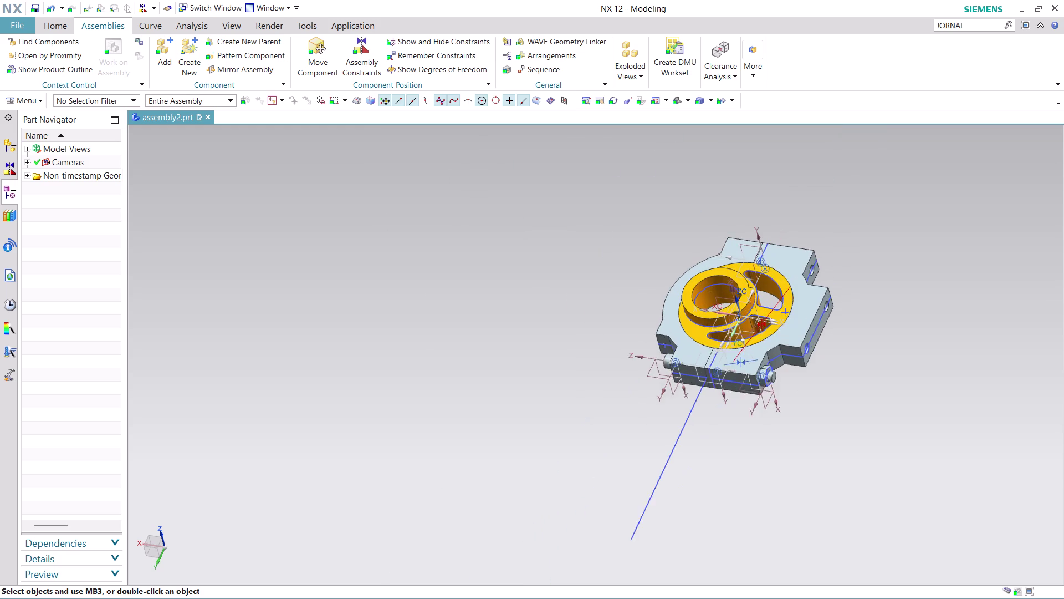
scroll(up, 3)
scroll(down, 3)
middle_drag(740, 473, 744, 430)
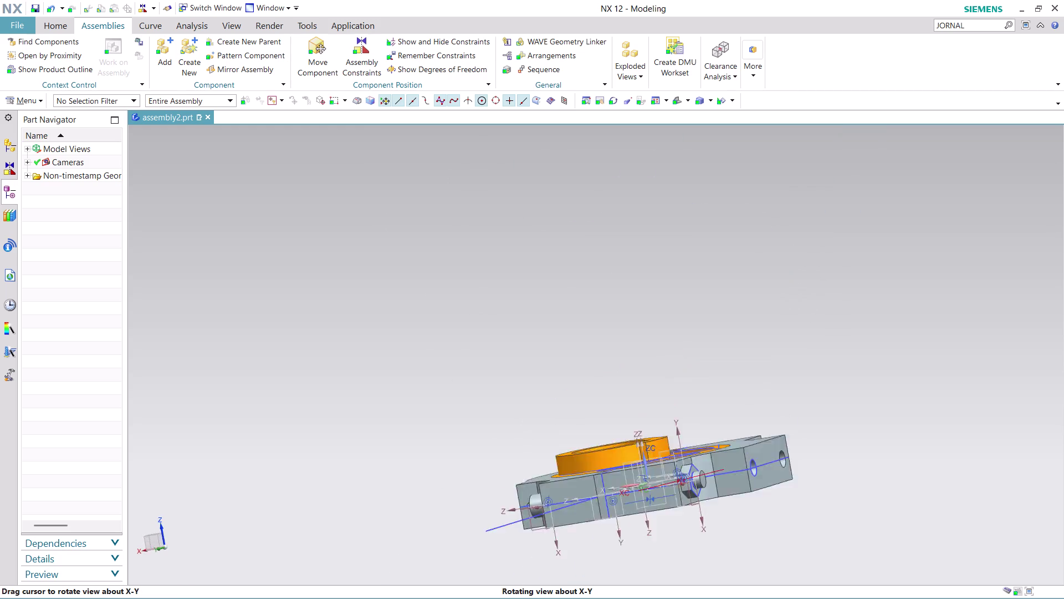
middle_drag(744, 430, 759, 479)
scroll(up, 3)
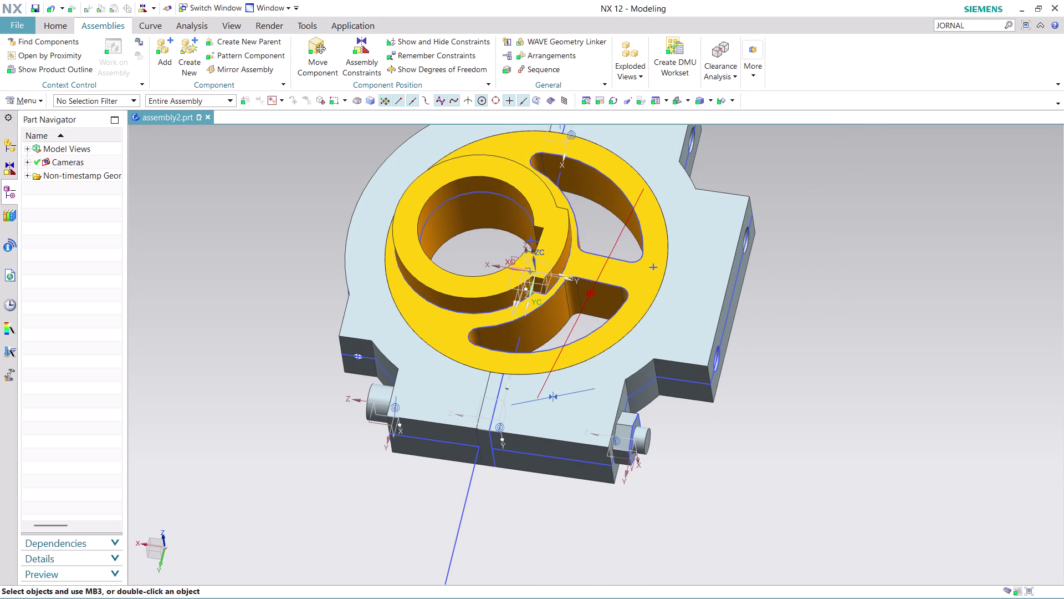
scroll(down, 3)
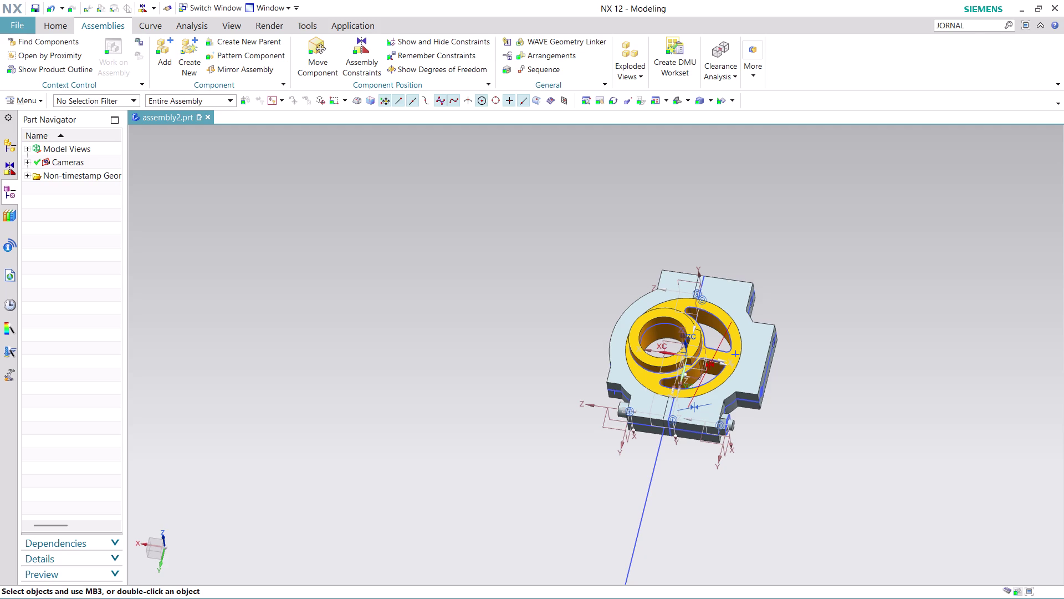
scroll(up, 3)
scroll(down, 3)
scroll(up, 3)
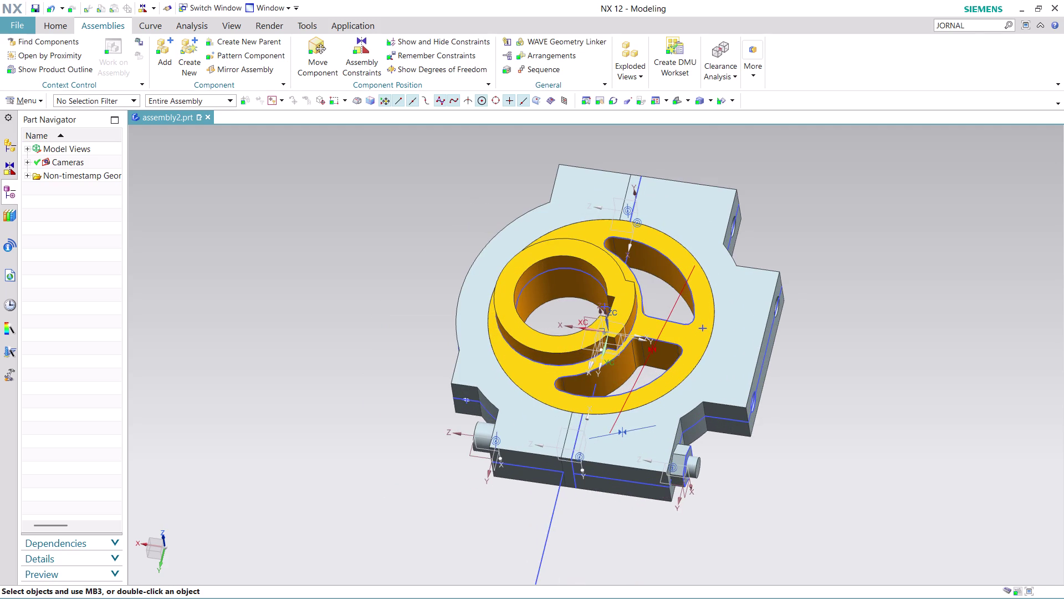
middle_click(792, 464)
scroll(down, 3)
middle_drag(785, 483, 813, 448)
middle_drag(813, 450, 807, 476)
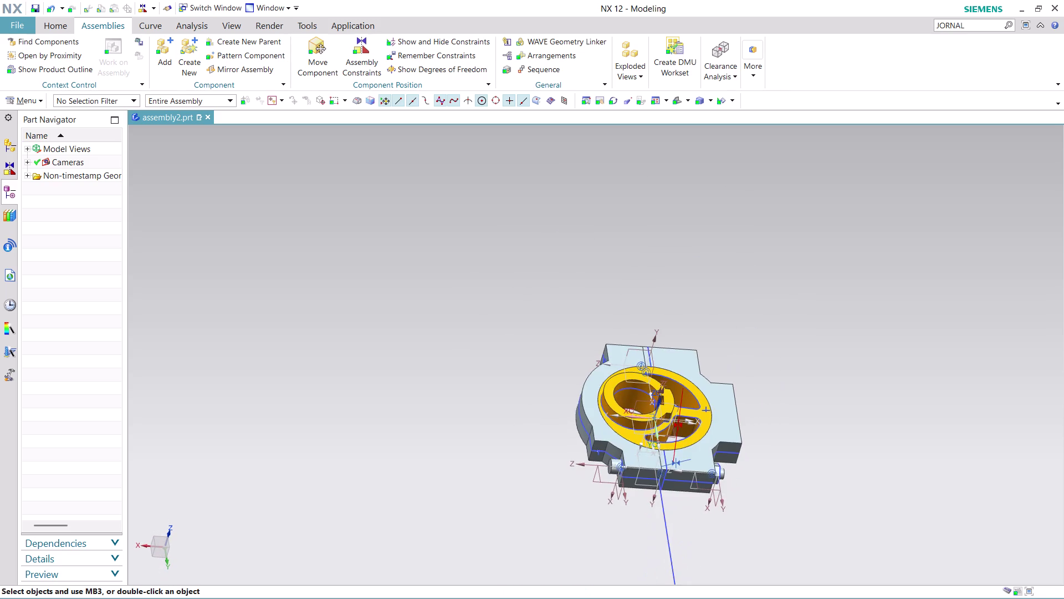
scroll(up, 3)
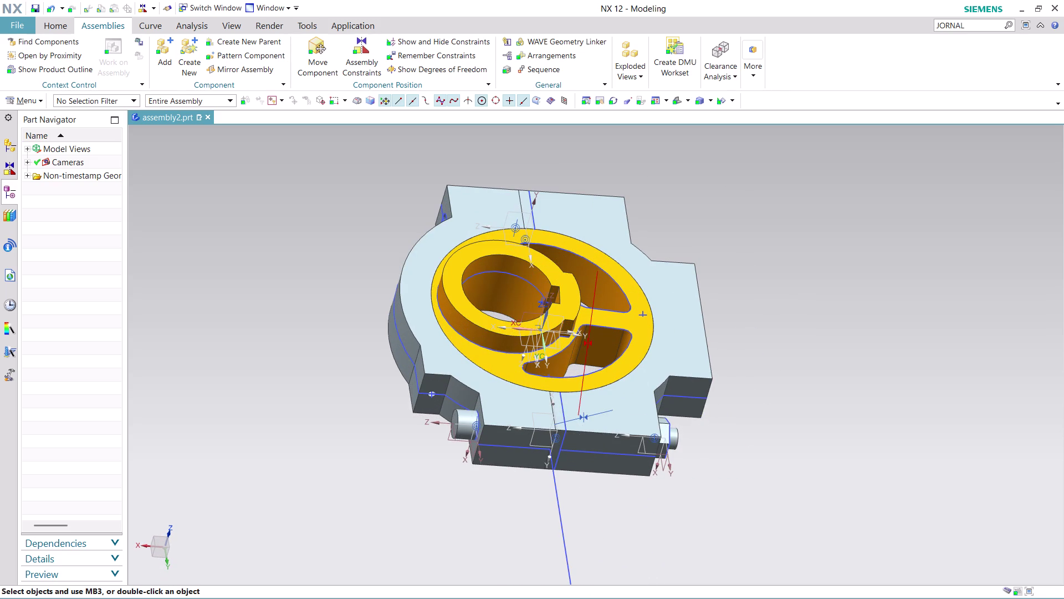
middle_drag(768, 398, 755, 407)
middle_drag(754, 403, 754, 403)
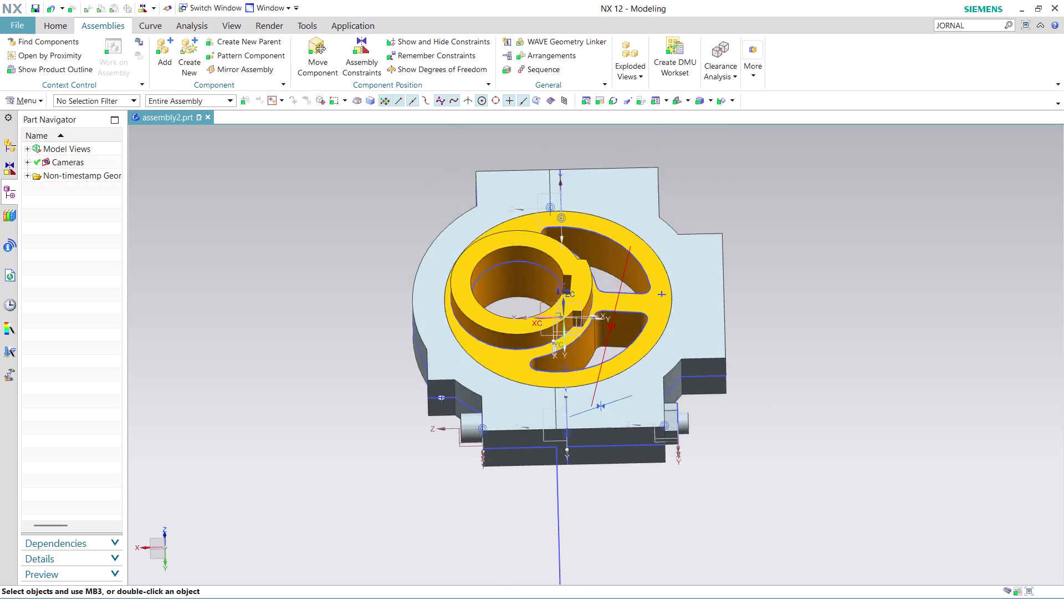
middle_drag(754, 403, 763, 442)
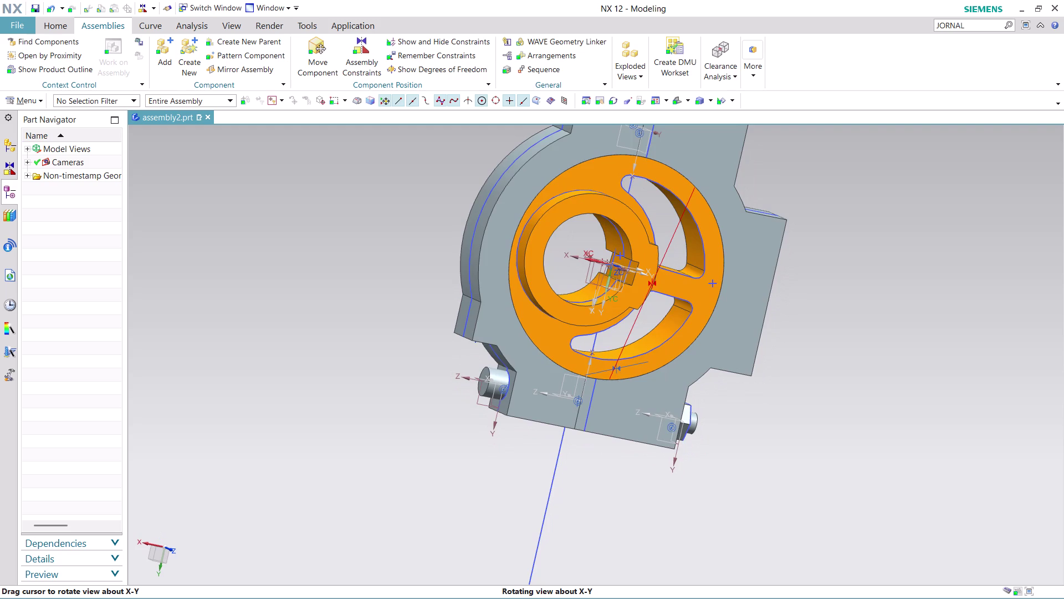
middle_drag(763, 442, 769, 440)
scroll(down, 3)
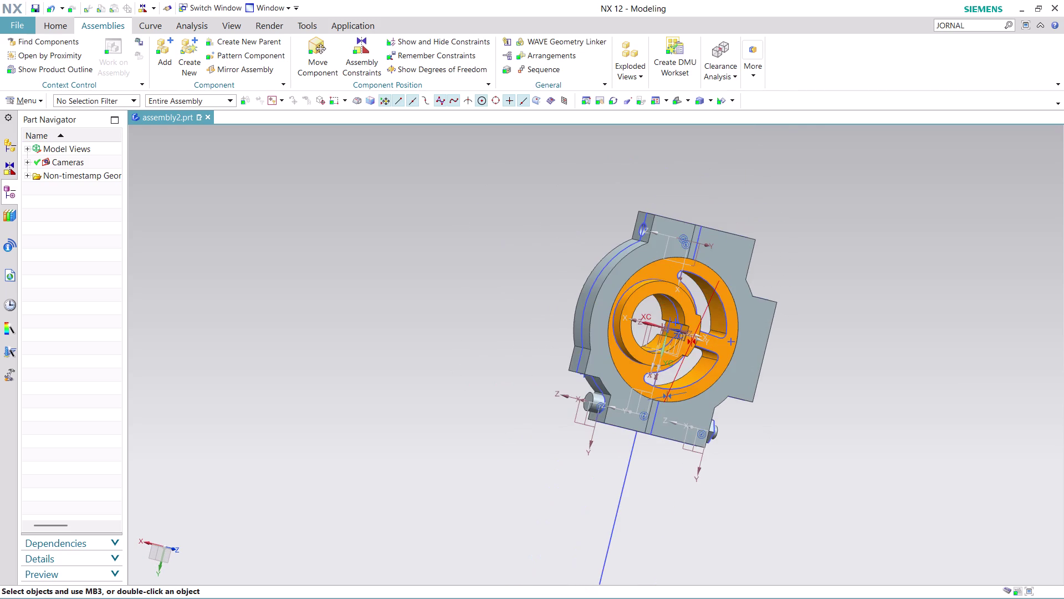
middle_drag(787, 443, 766, 394)
scroll(up, 3)
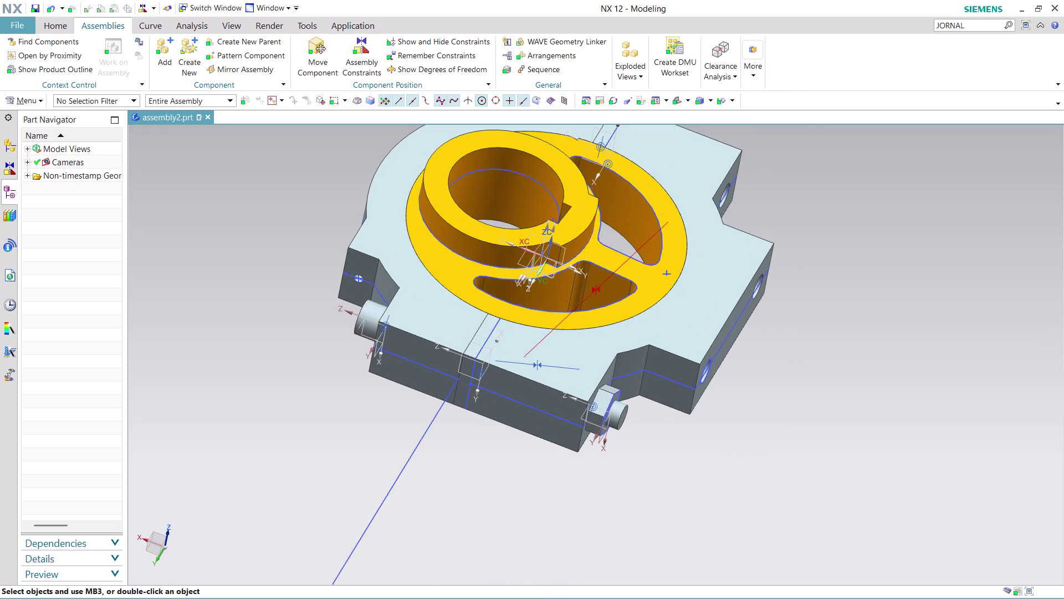